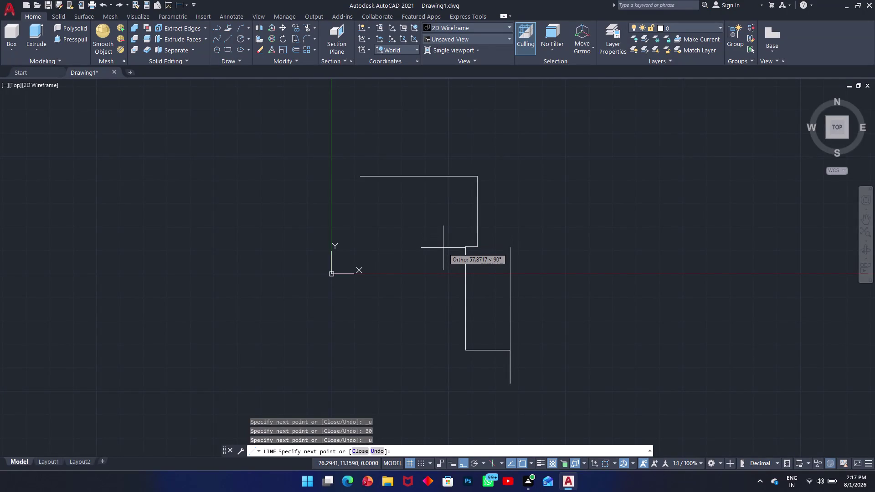
Undo the extra final line segment beyond the bottom flange edge of the stepped outer profile.
key(ctrl+y)
key(ctrl+y)
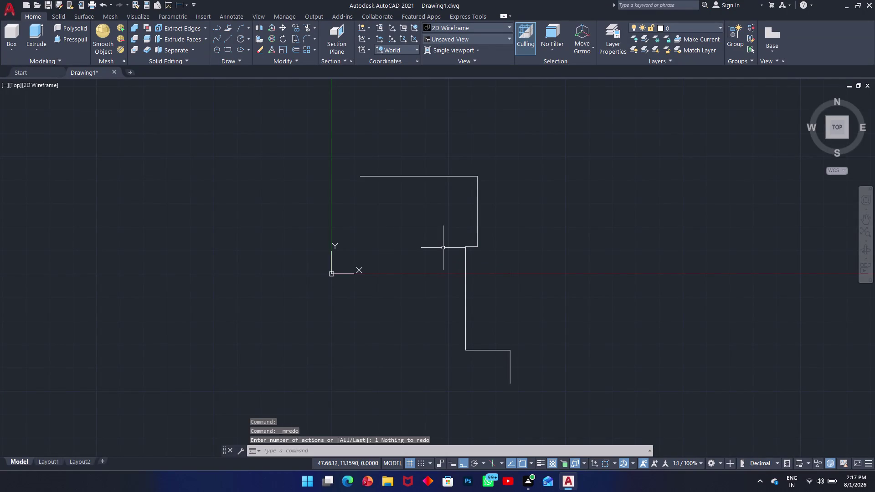
key(ctrl+y)
key(ctrl+y)
key(ctrl+y)
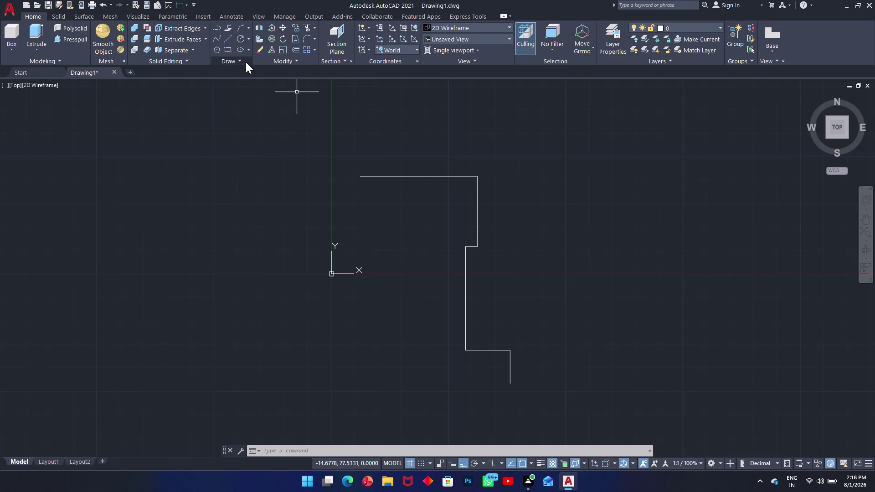
Draw the inner wall from the top edge with segments 6, 24 and 5, then down and across to the outer corner.
click(230, 42)
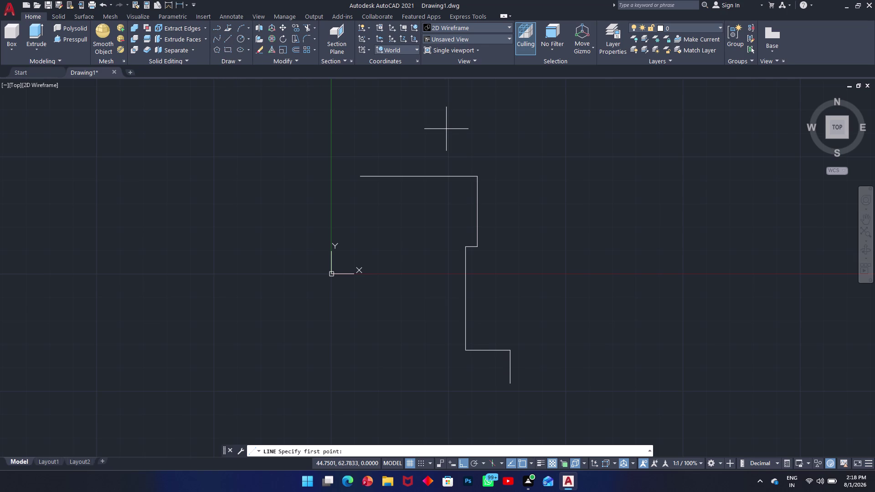
click(477, 175)
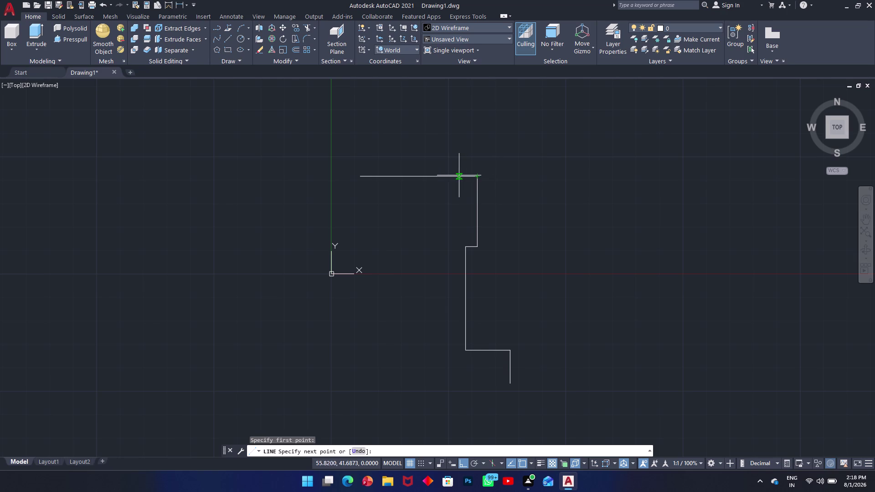
key(6)
key(Return)
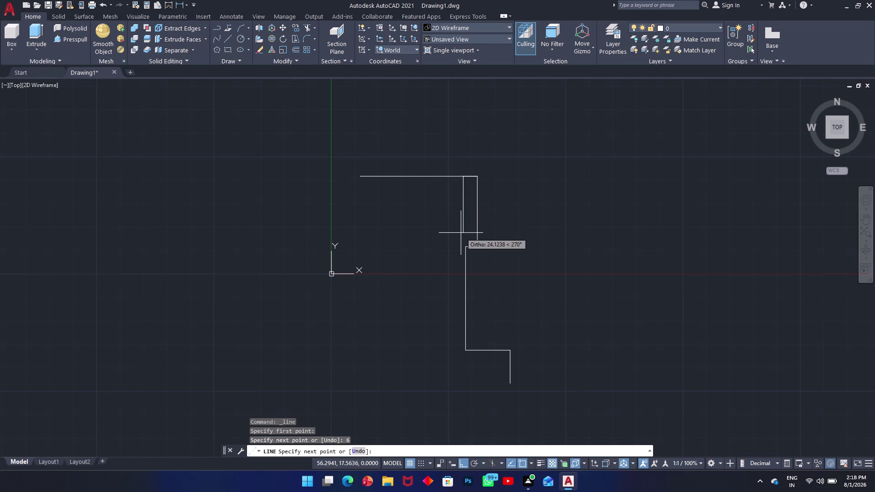
text(24)
key(Return)
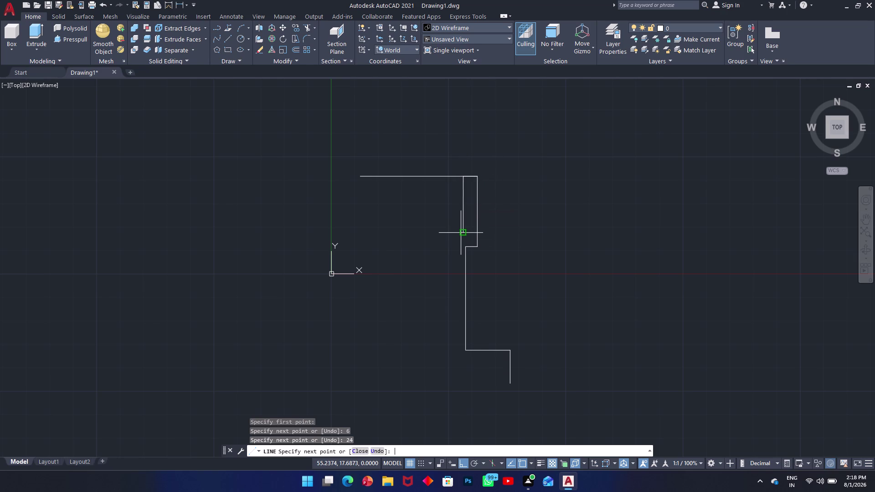
key(5)
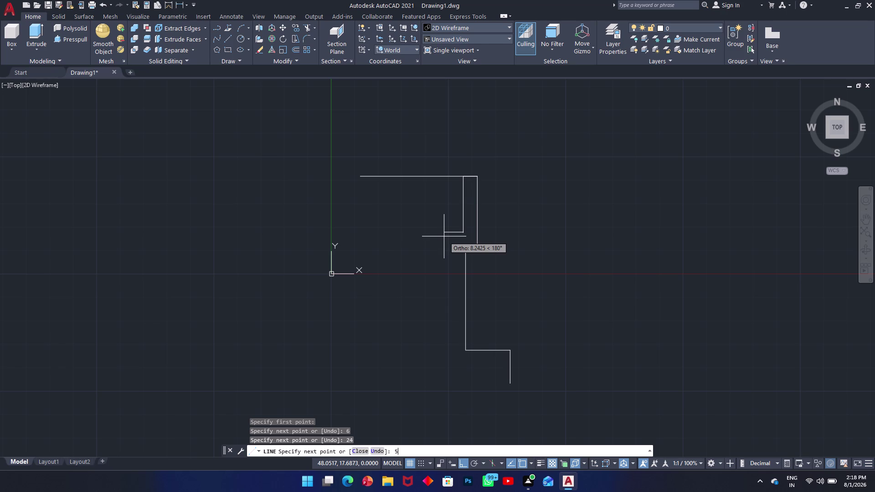
key(Return)
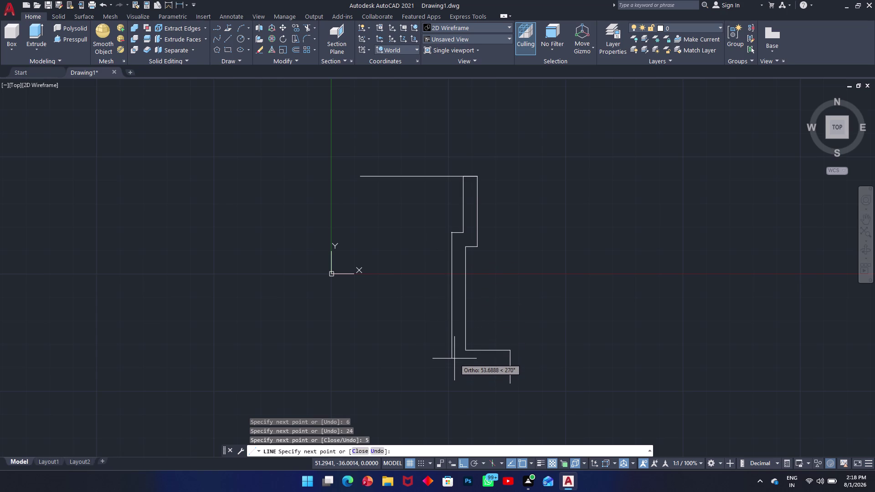
click(452, 384)
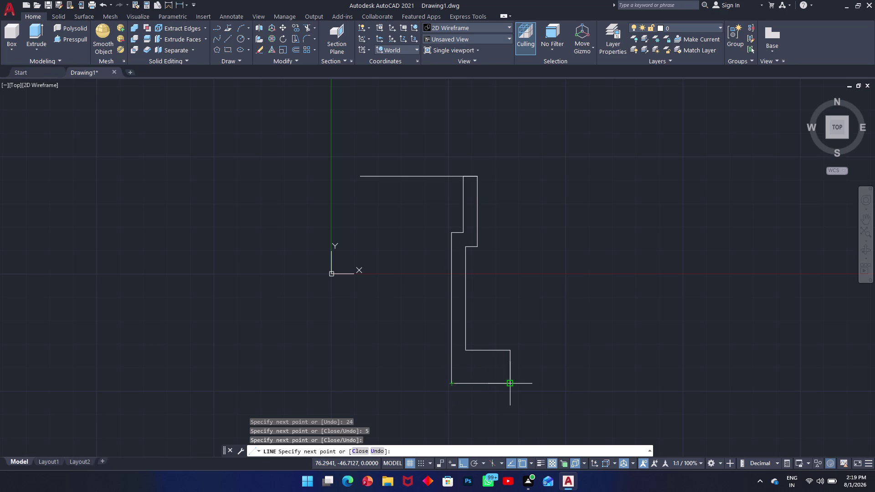
click(511, 383)
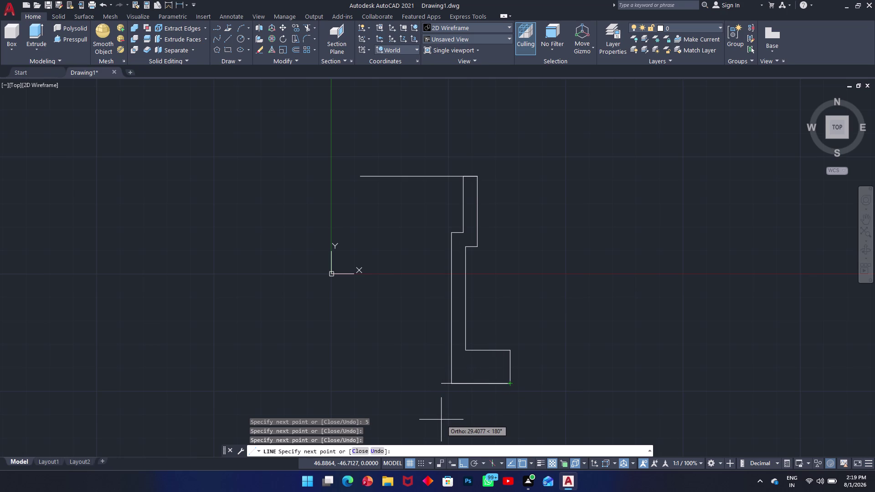
key(Escape)
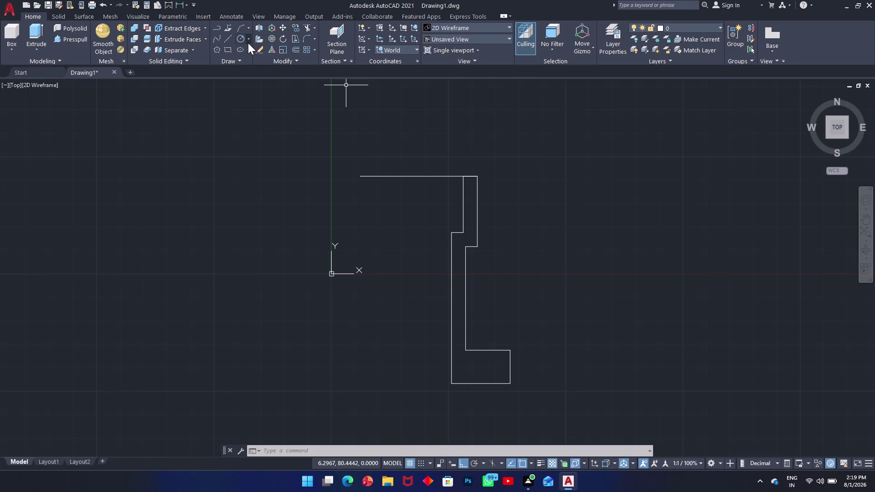
Cancel and close the accidentally opened Properties palette.
text(ch)
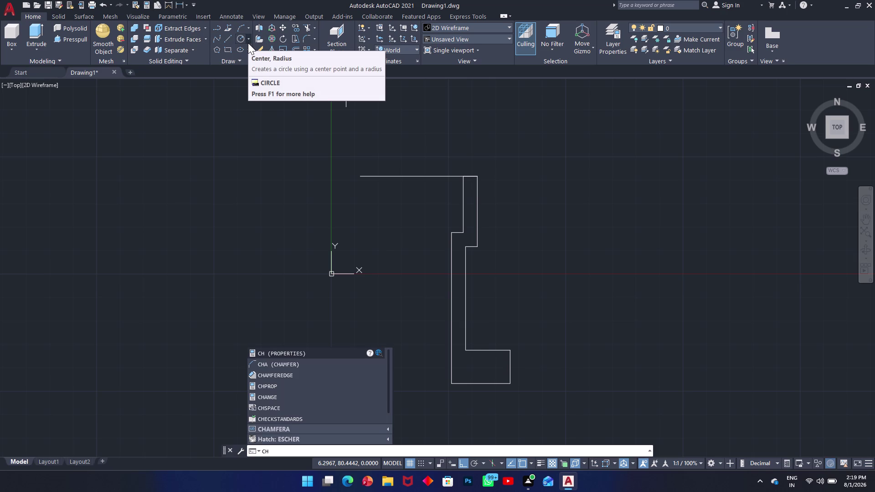
key(space)
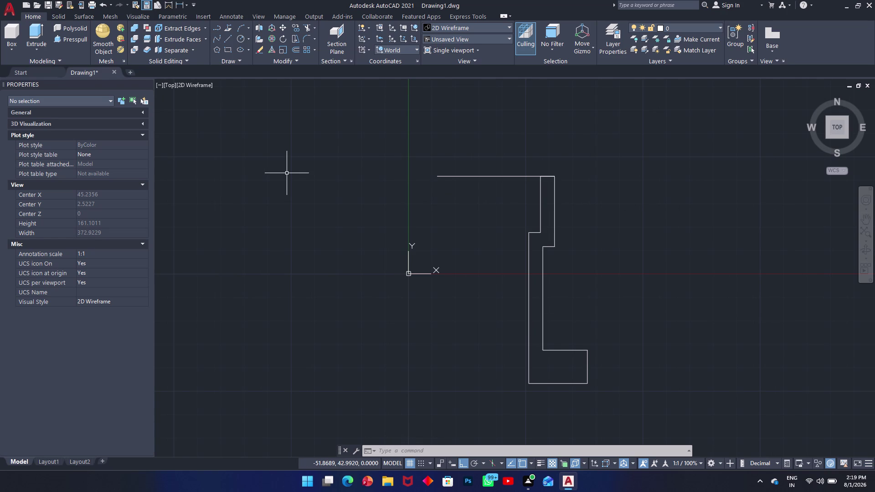
key(Escape)
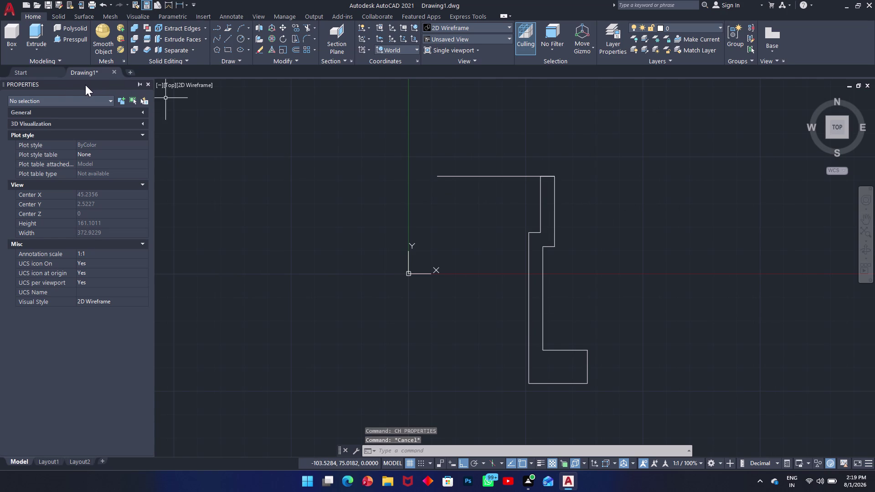
click(150, 84)
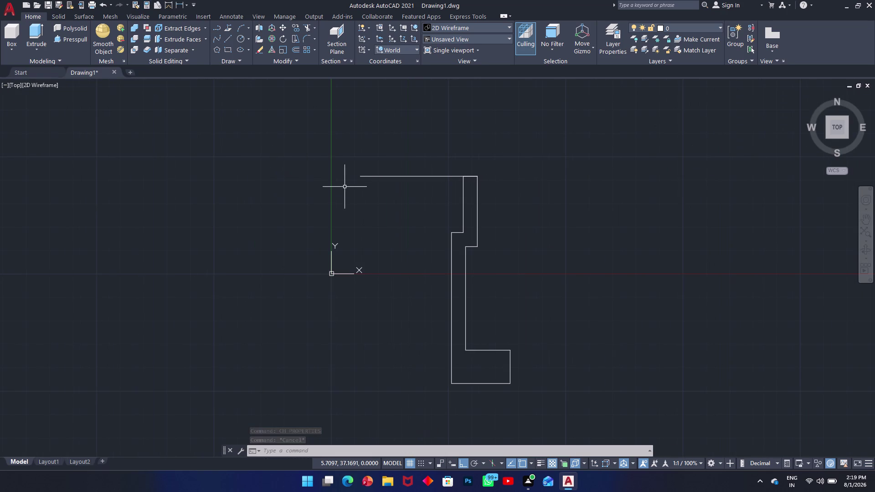
Attempt a chamfer at the bottom-left corner, cancelling after the edge picks fail.
text(cha)
key(space)
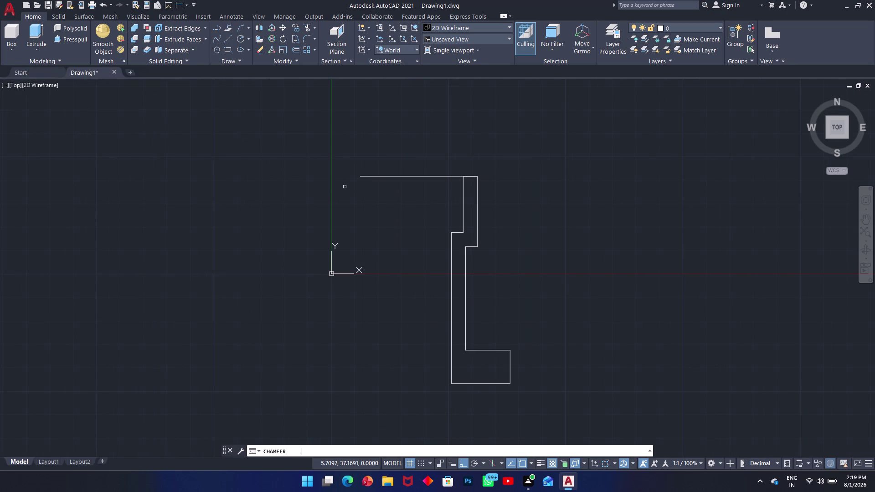
click(451, 369)
click(459, 384)
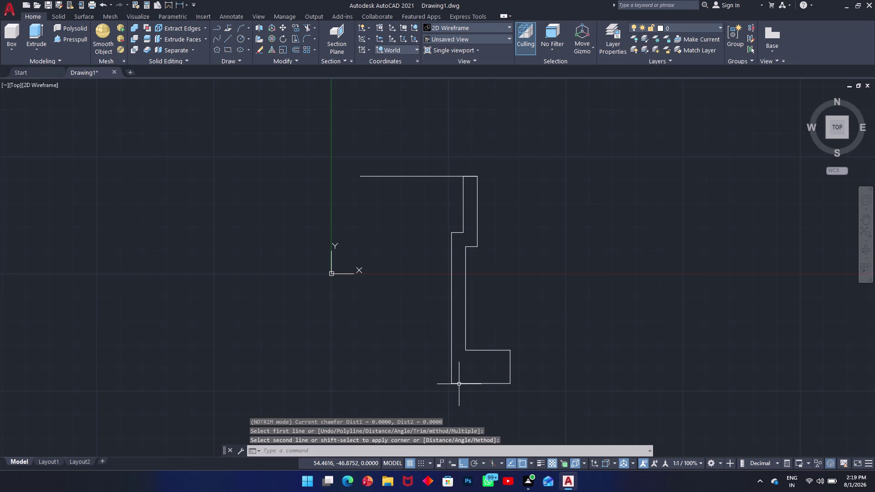
key(space)
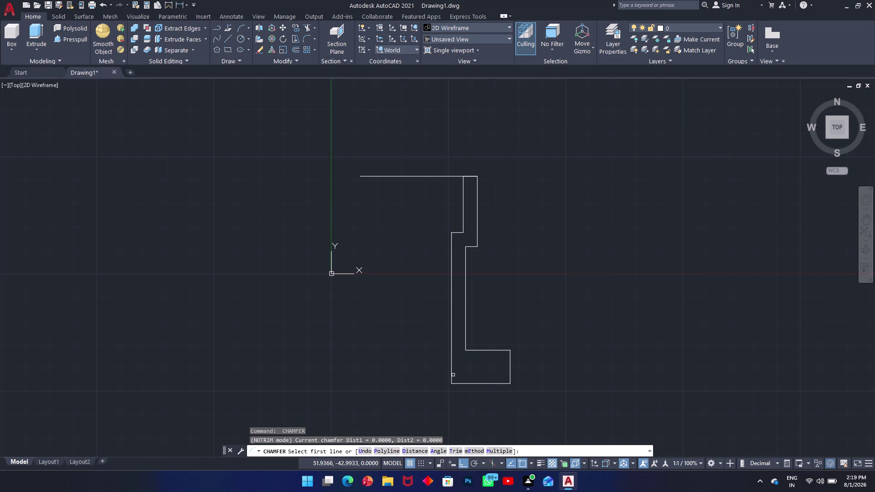
click(453, 375)
click(450, 373)
click(450, 373)
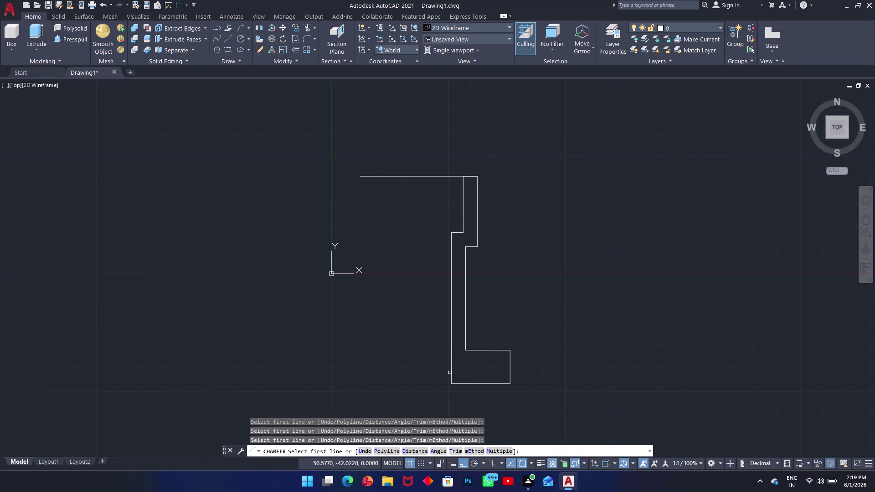
key(Escape)
Chamfer the bottom-left corner with both chamfer distances set to 3.
text(c)
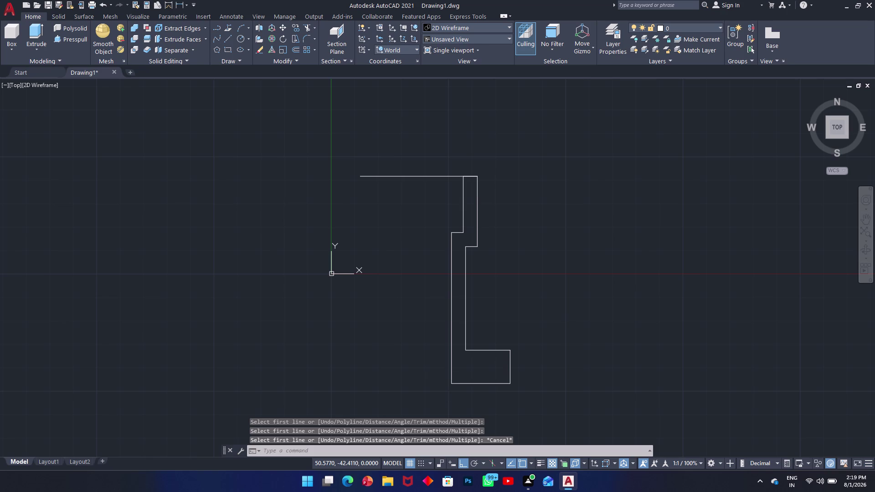
text(ha)
key(space)
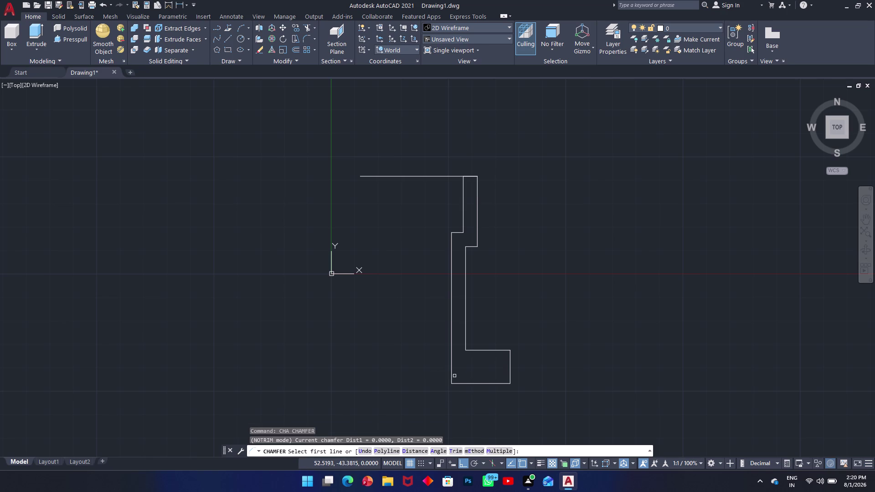
click(451, 375)
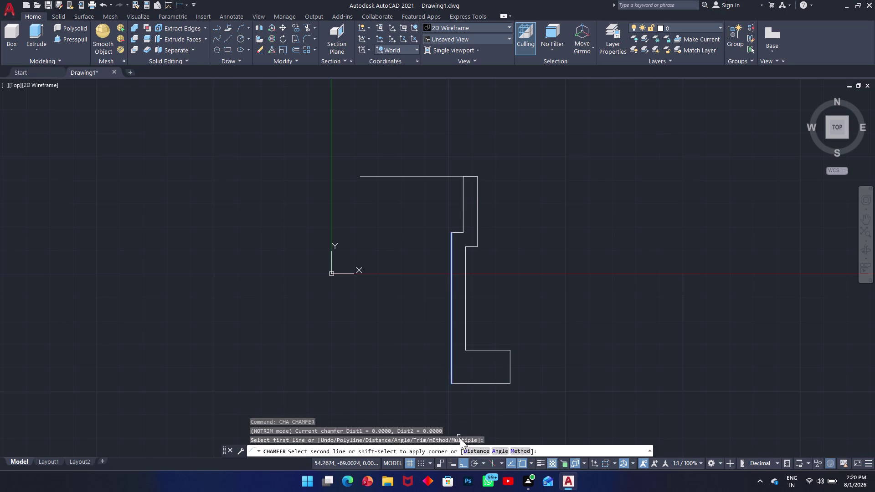
click(470, 450)
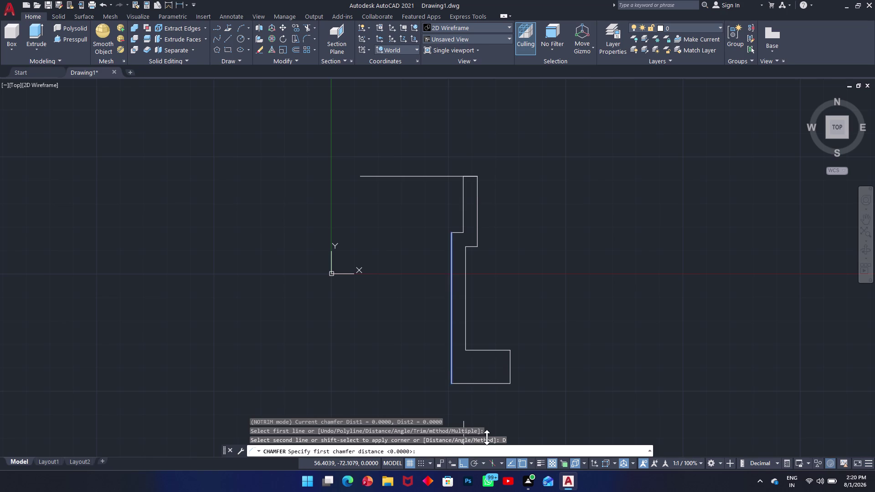
key(3)
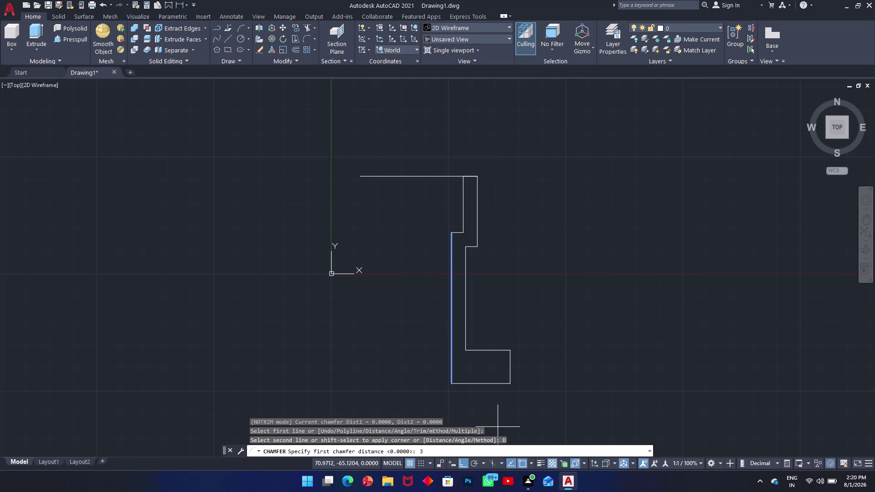
key(Return)
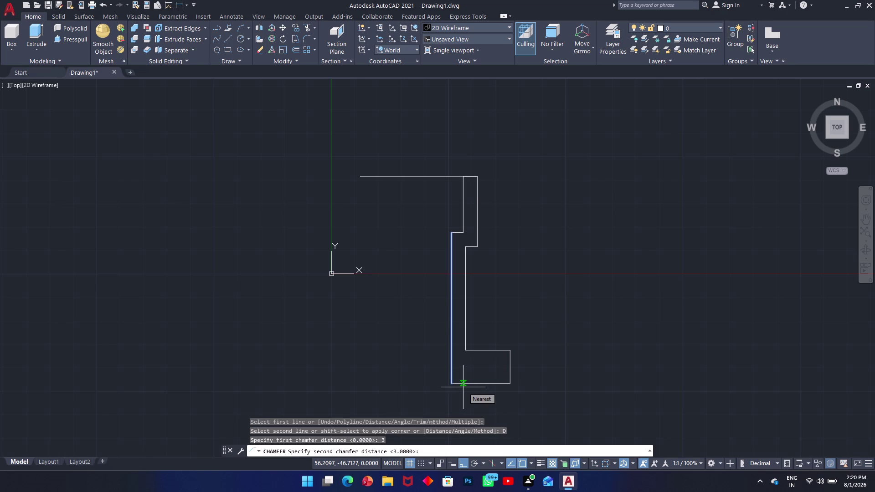
key(3)
key(Return)
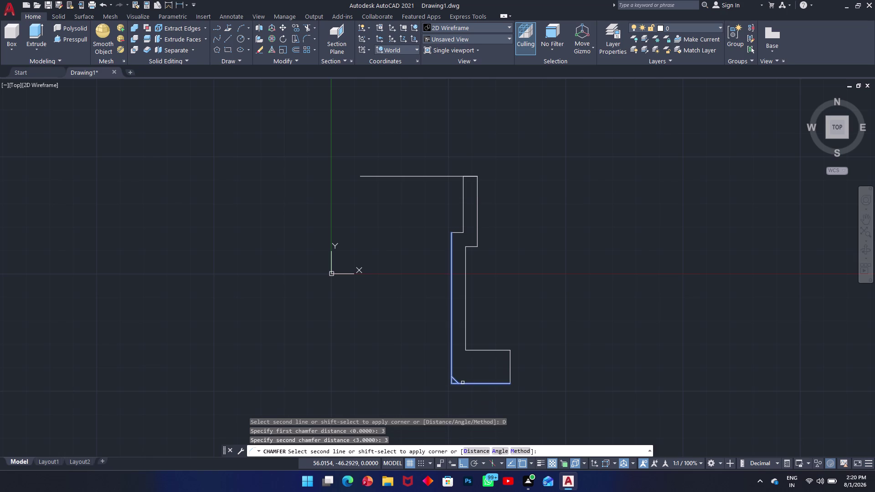
click(463, 382)
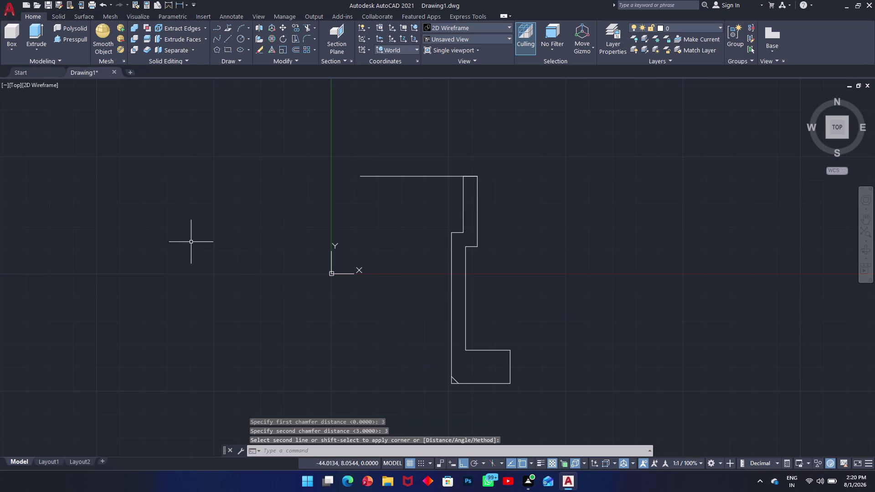
text(tr)
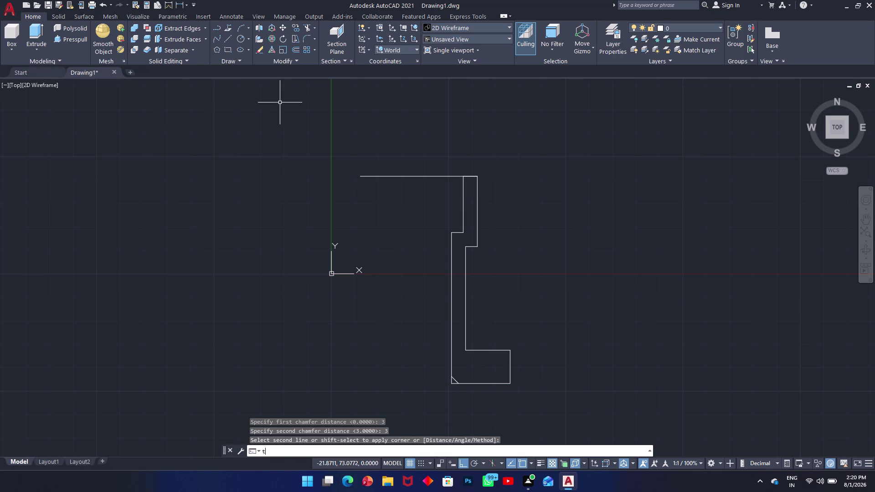
key(space)
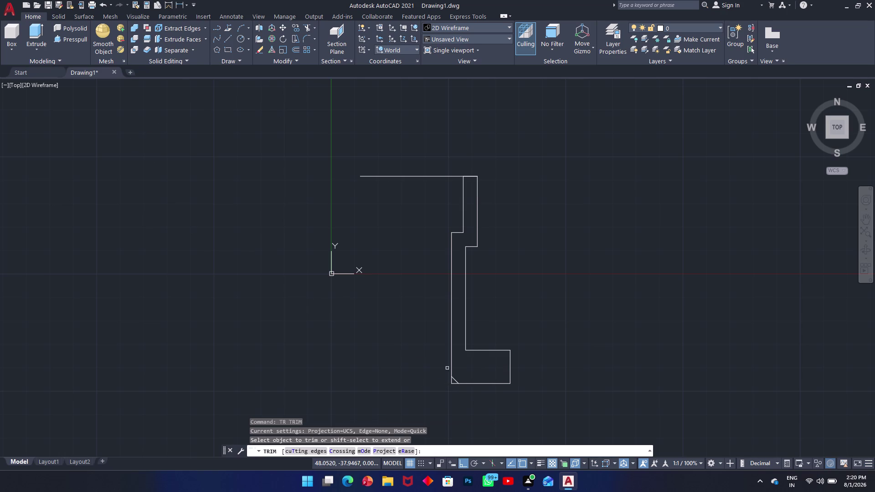
Trim the two leftover line stubs at the chamfered bottom-left corner.
click(451, 382)
click(452, 383)
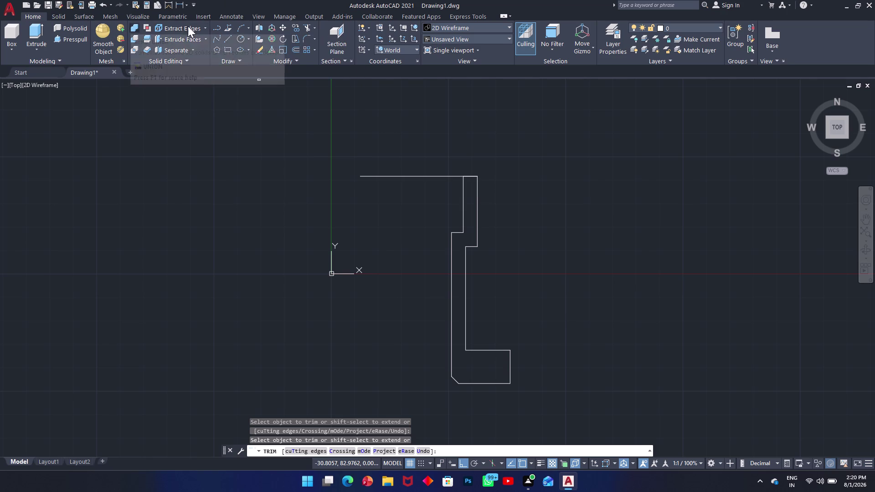
click(224, 41)
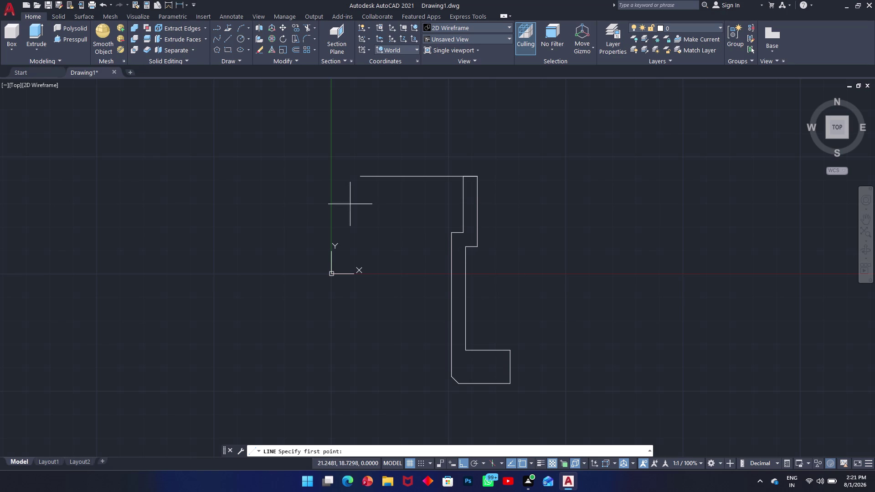
Cancel an unintended line started at the ledge's right end.
text(d)
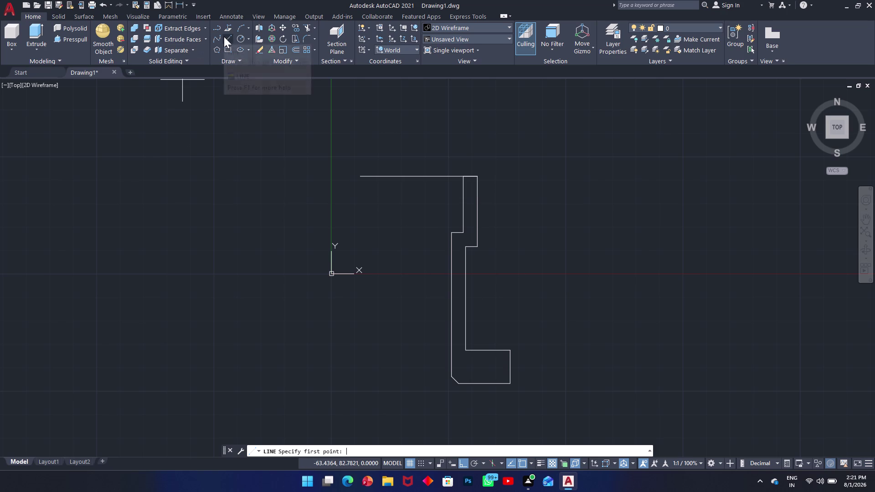
text(li)
key(space)
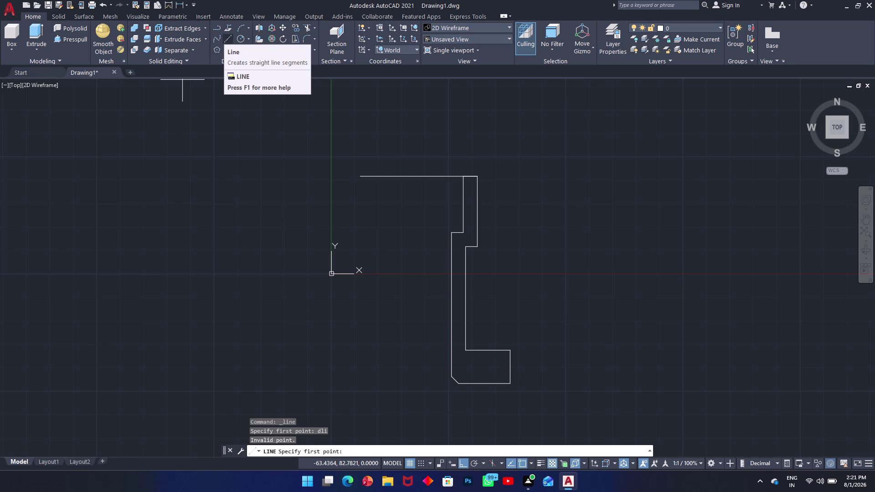
click(467, 351)
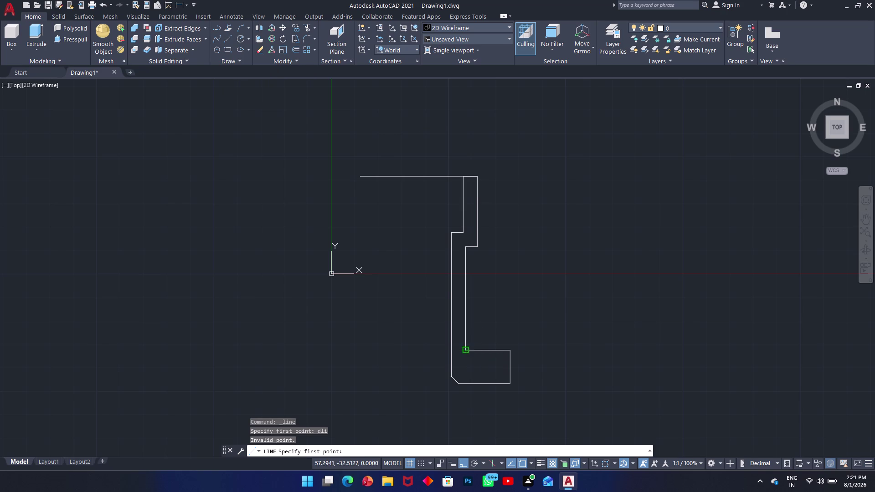
click(509, 351)
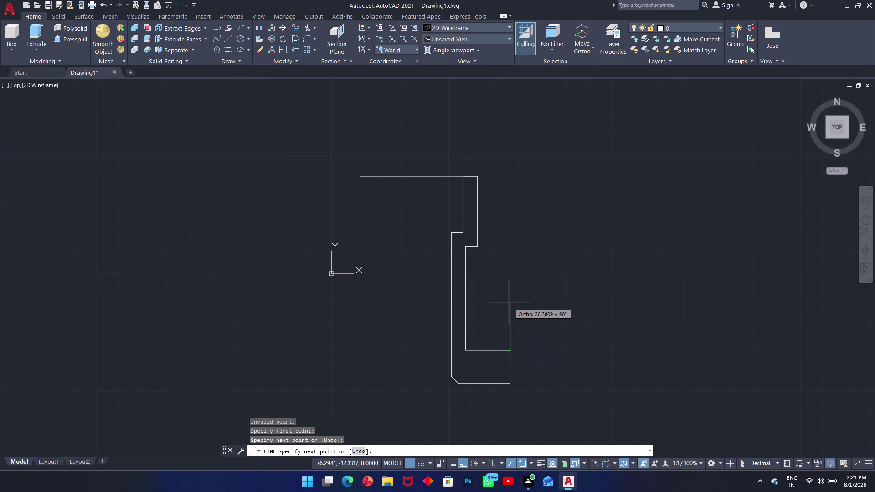
key(Escape)
Dimension the bottom flange's inner ledge as 19, placed above the ledge.
key(d)
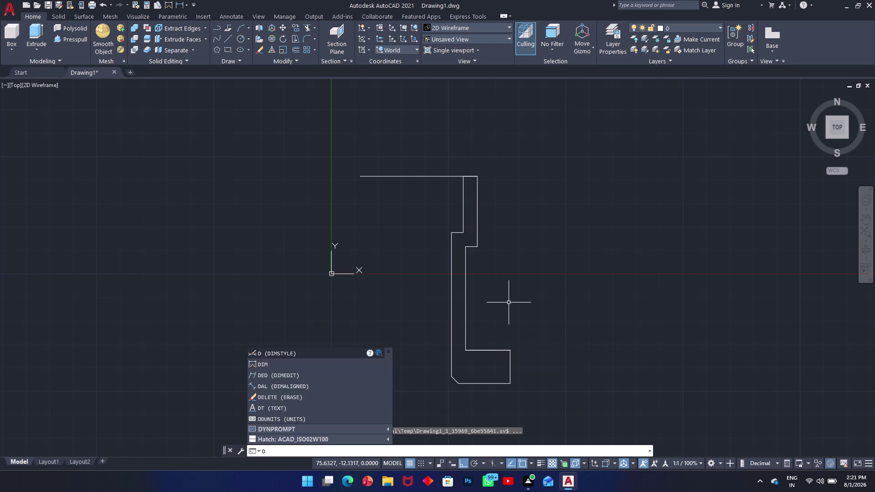
text(li)
key(space)
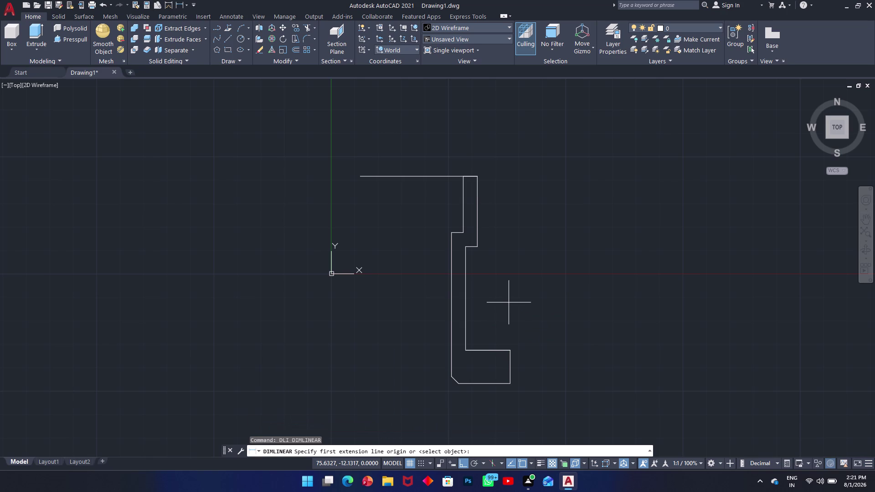
click(468, 351)
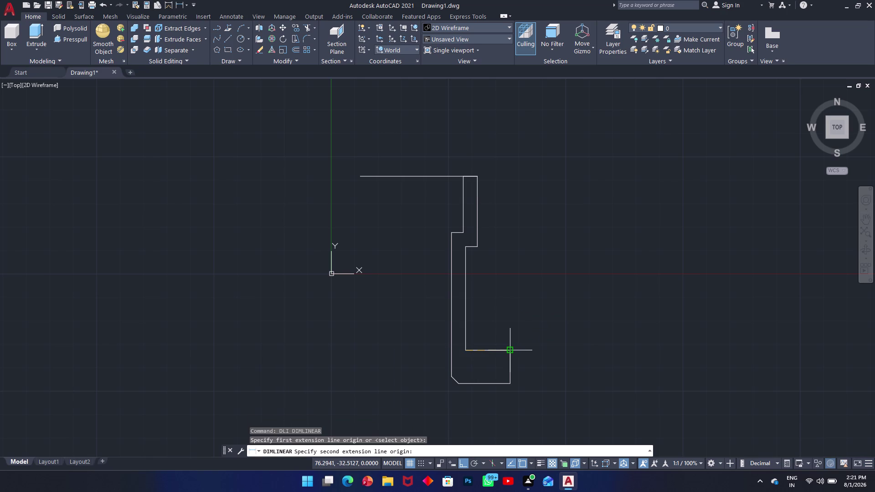
click(511, 351)
click(504, 328)
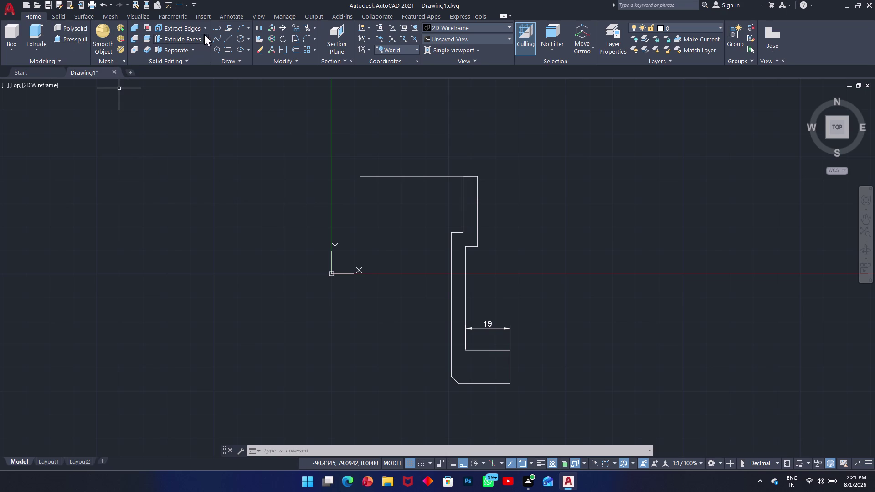
Draw lines from the inner ledge down to the flange base, using lengths 6.3 and 12.5.
click(230, 39)
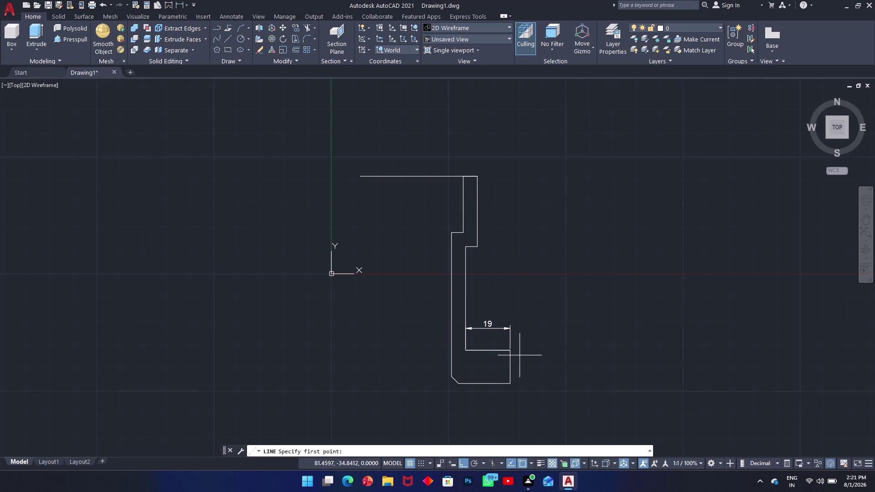
click(509, 351)
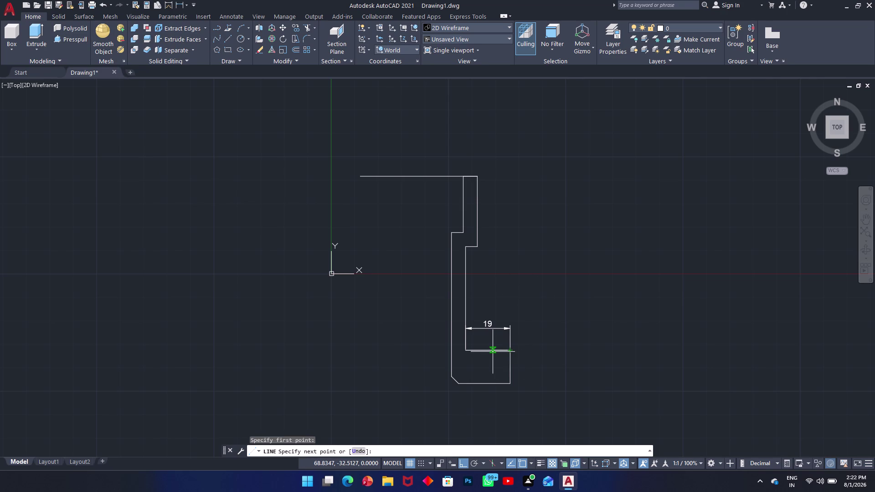
text(6)
text(.5)
key(BackSpace)
key(3)
key(Return)
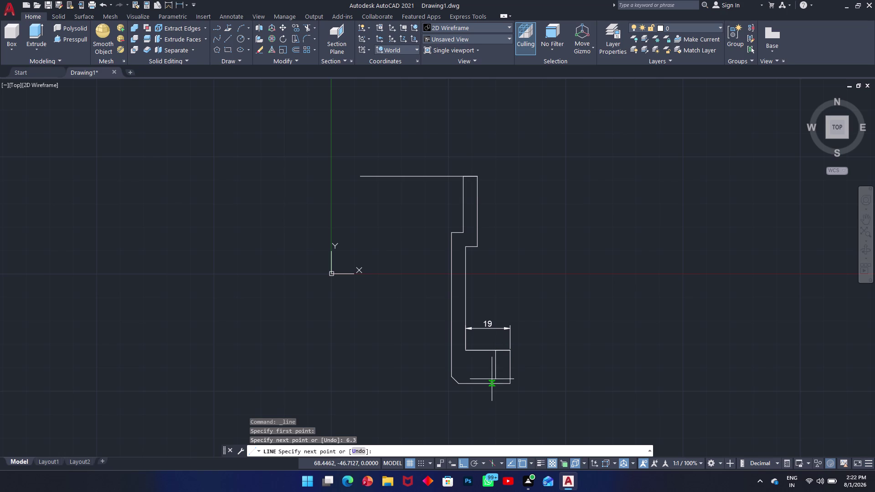
click(495, 383)
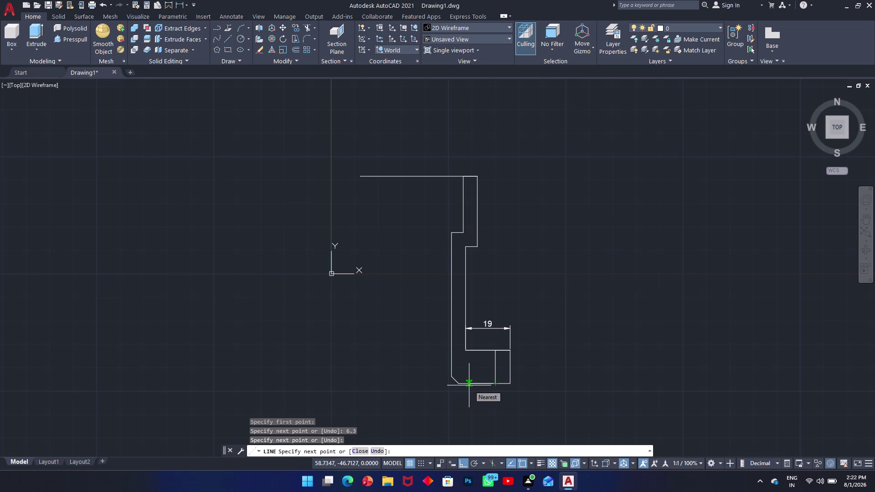
text(12.5)
key(Return)
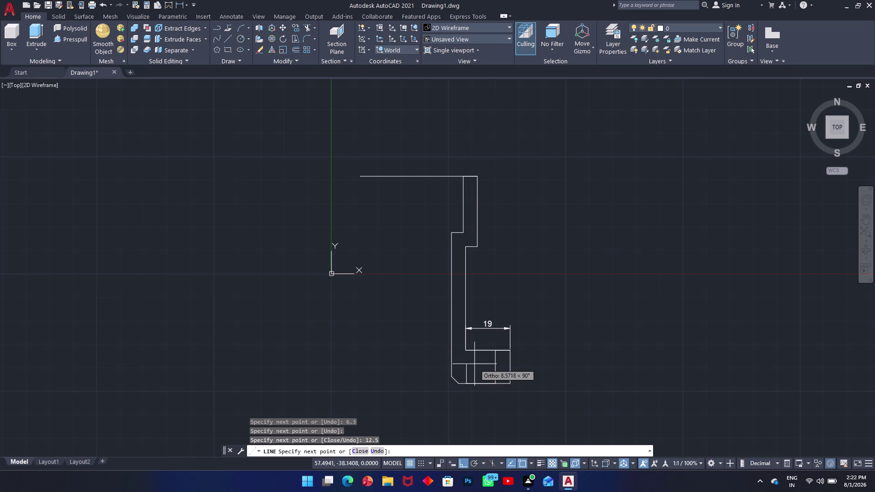
key(Escape)
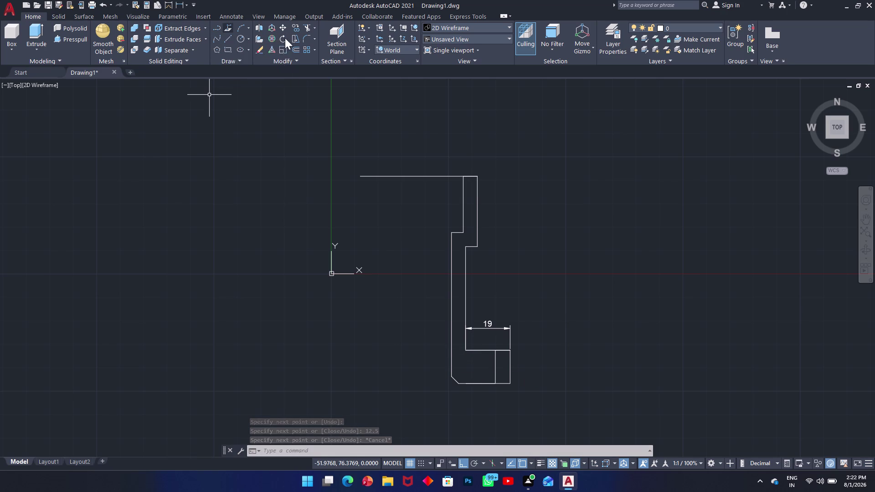
text(dli)
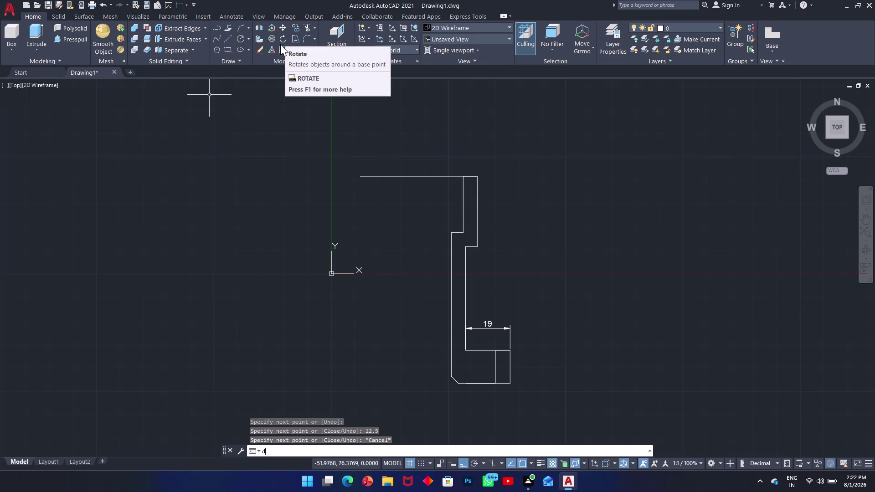
key(space)
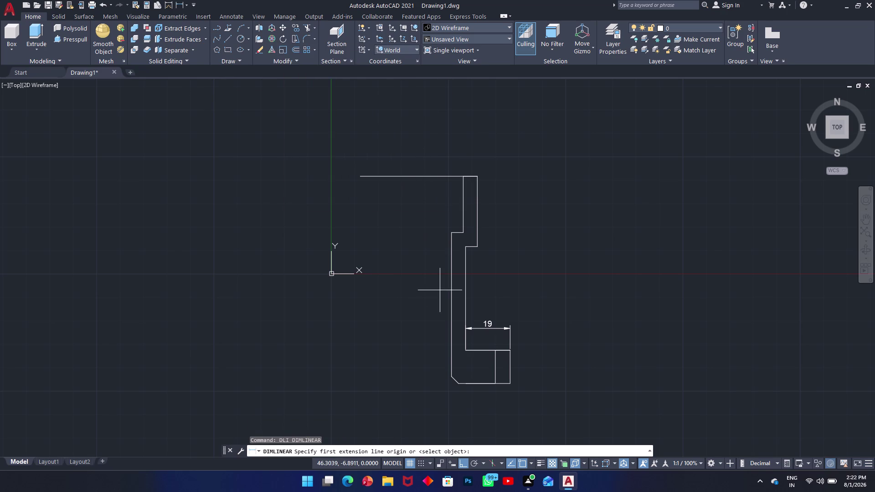
click(451, 378)
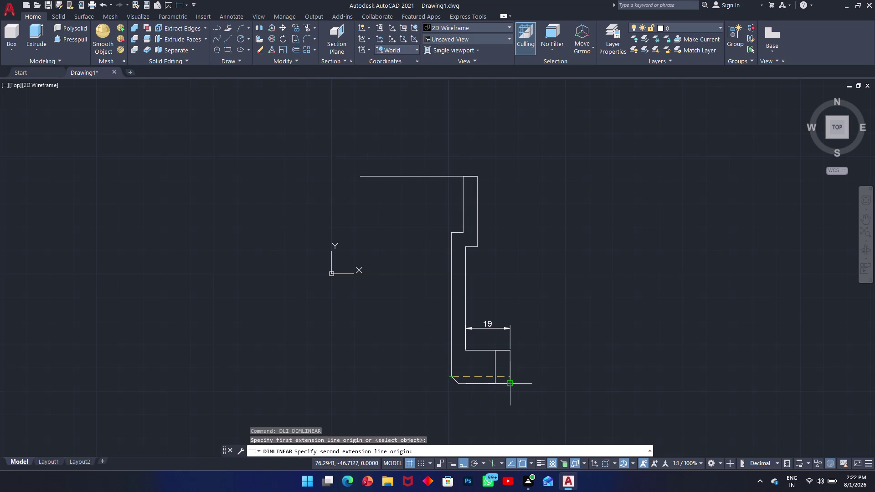
click(510, 385)
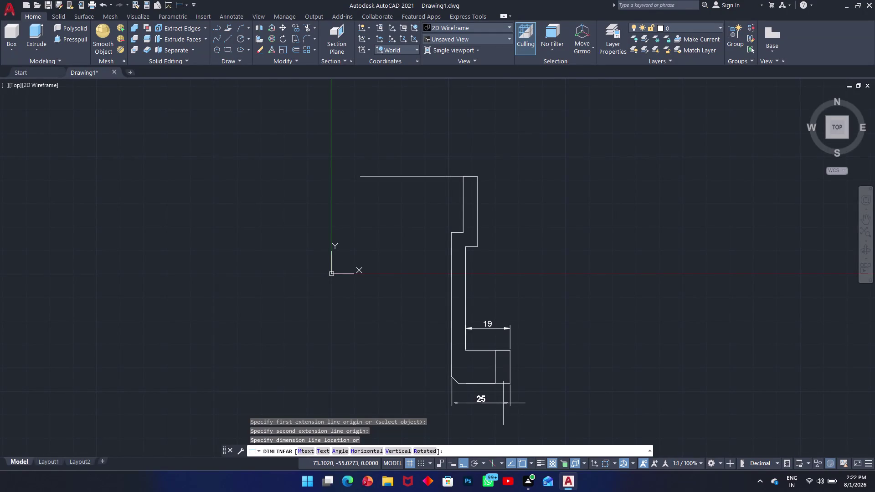
key(Escape)
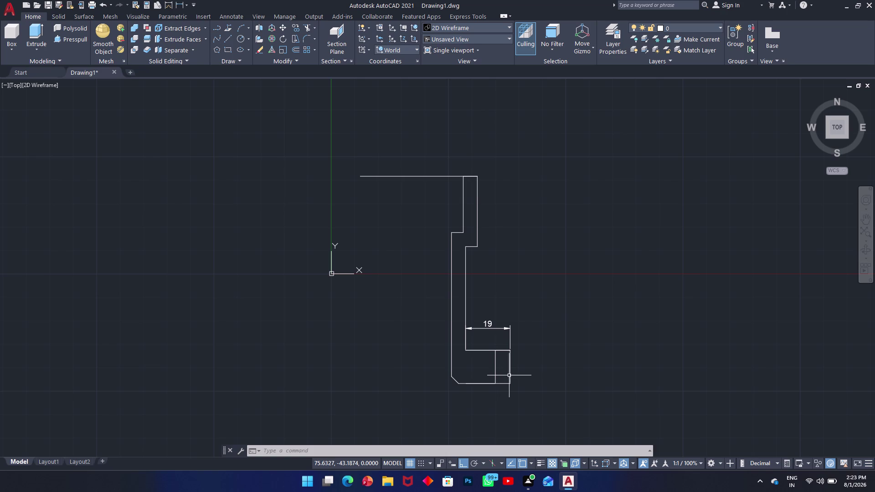
Erase three of the flange's edge lines, including its lower right and bottom edges.
click(510, 376)
key(Delete)
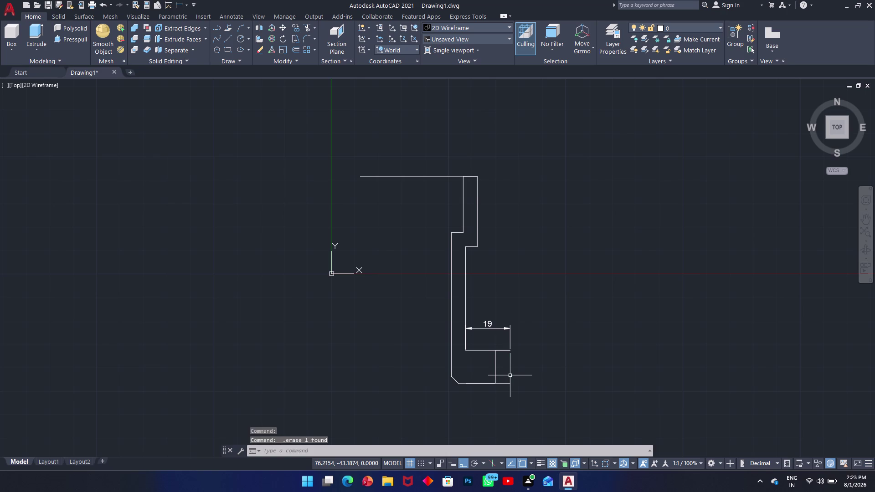
click(484, 384)
key(Delete)
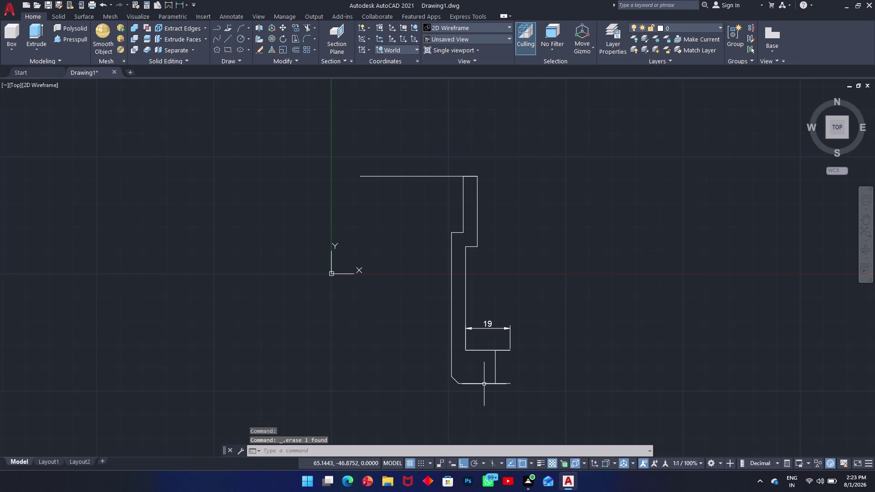
click(484, 384)
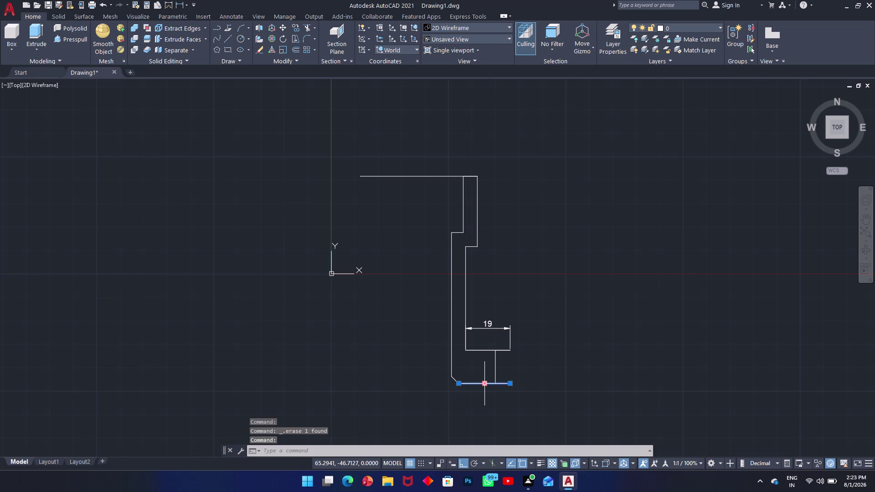
key(Delete)
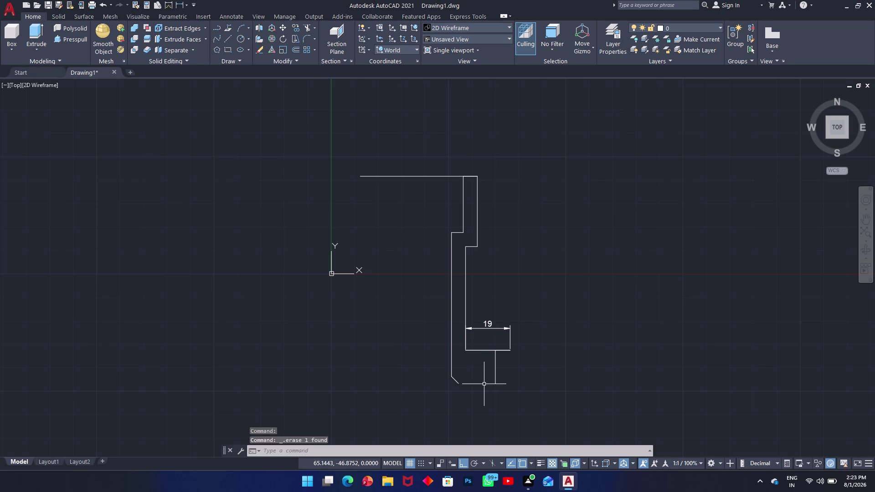
Draw a 27-unit line from near the chamfer, closing the foot with a right edge.
key(l)
key(Return)
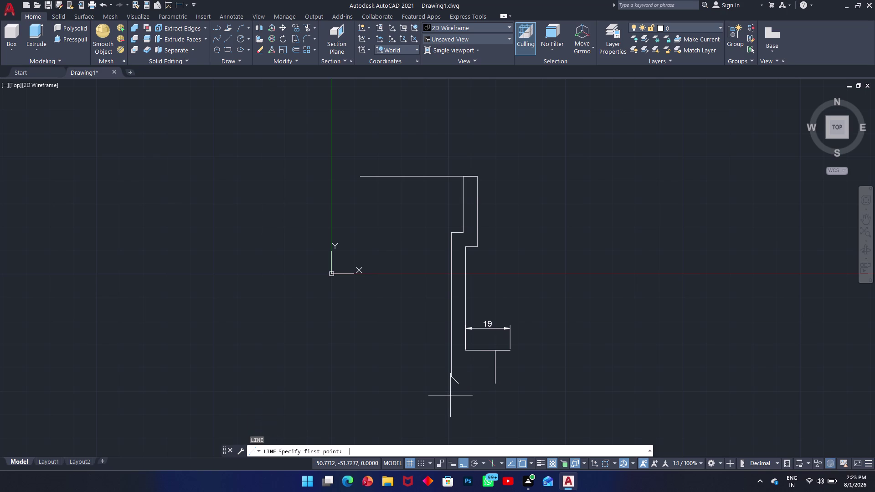
click(456, 384)
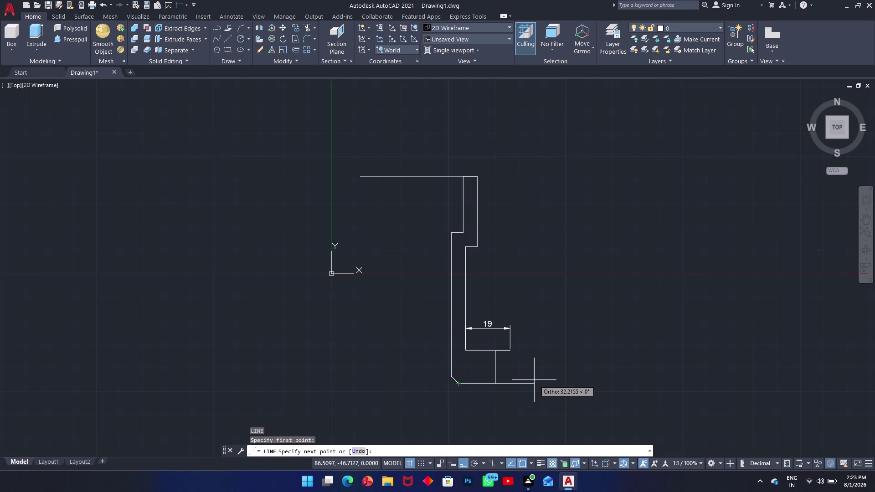
text(2)
text(7)
key(Return)
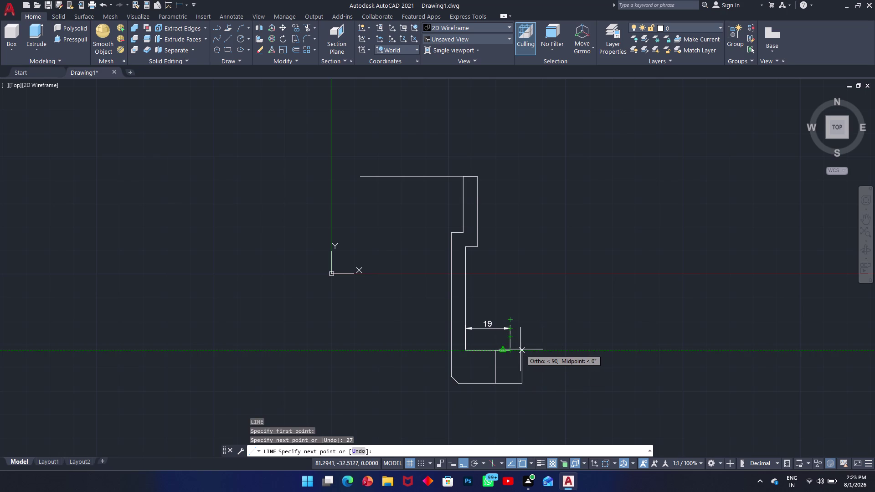
click(521, 350)
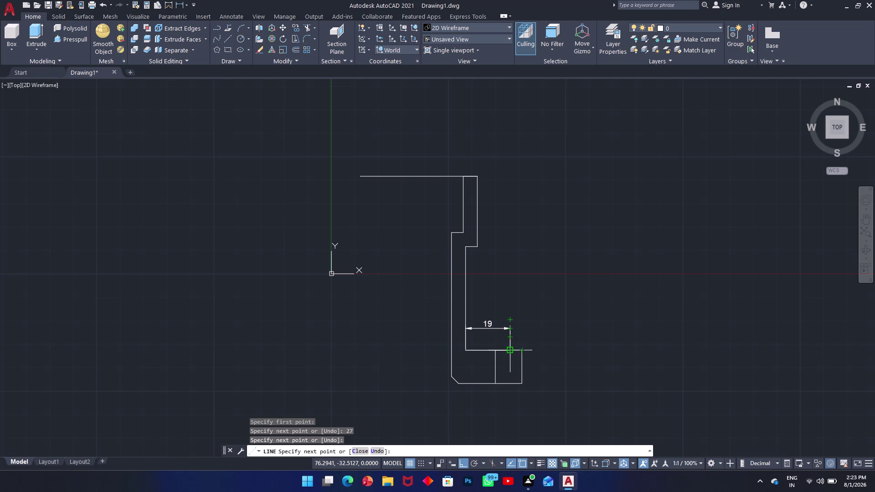
click(511, 350)
key(Escape)
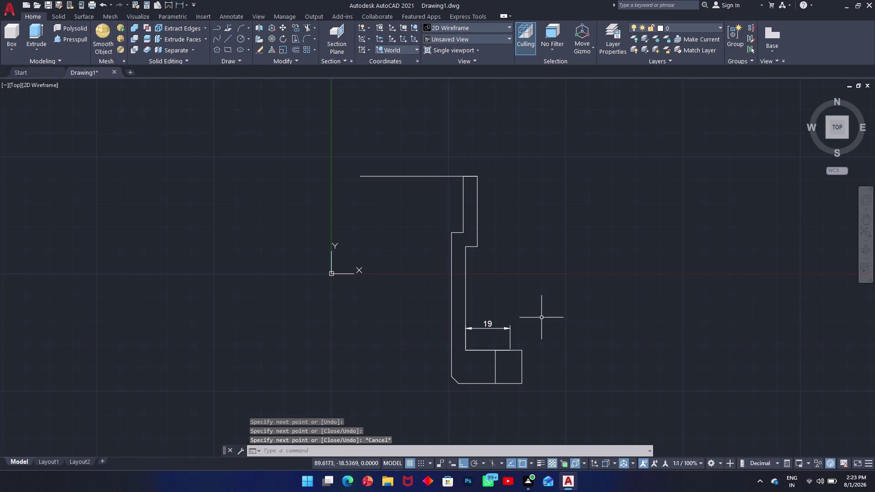
Delete the 19 dimension and the inner vertical line in the foot.
click(506, 328)
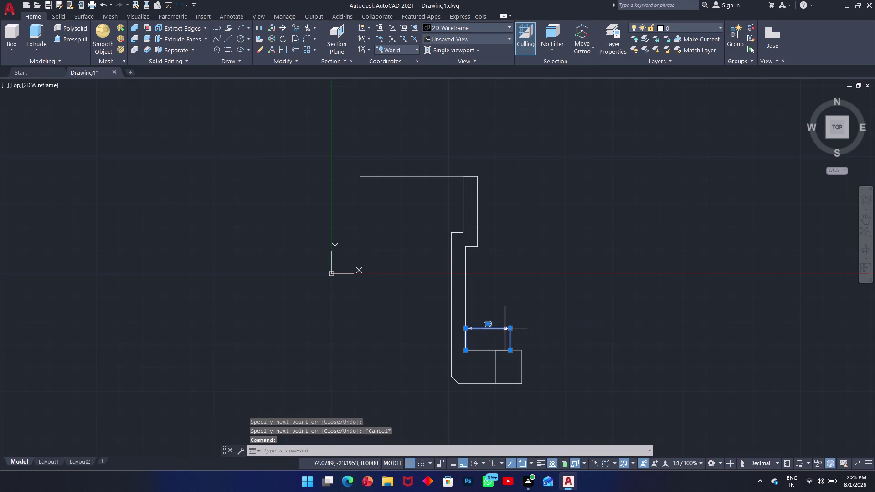
key(Delete)
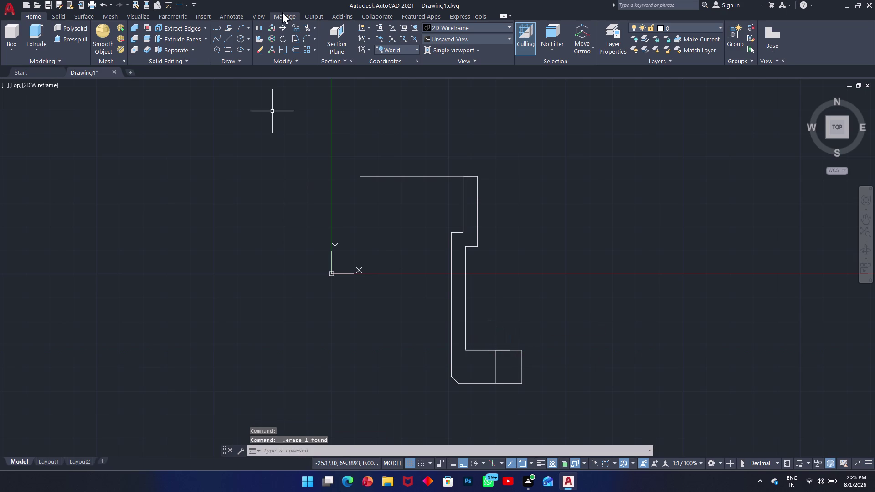
click(495, 365)
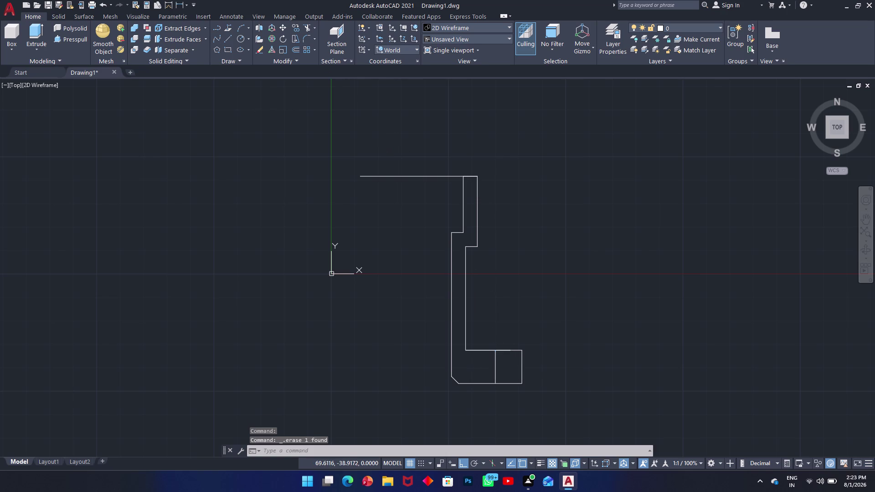
key(Delete)
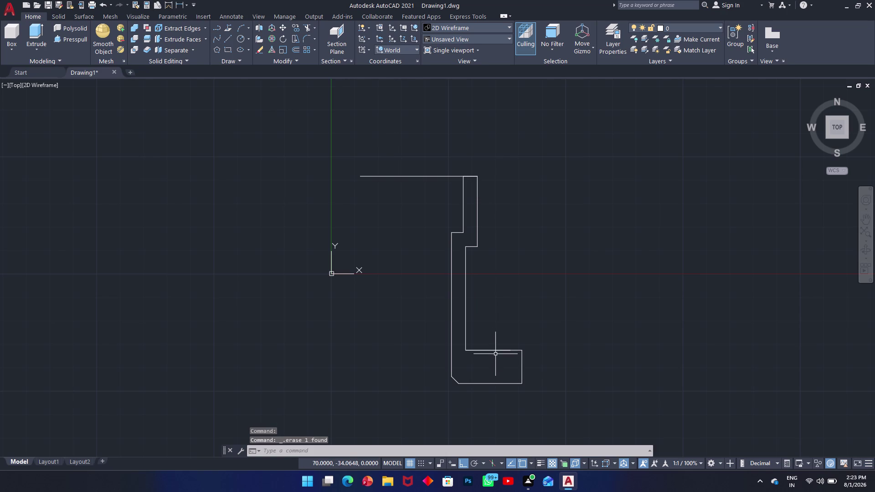
click(497, 351)
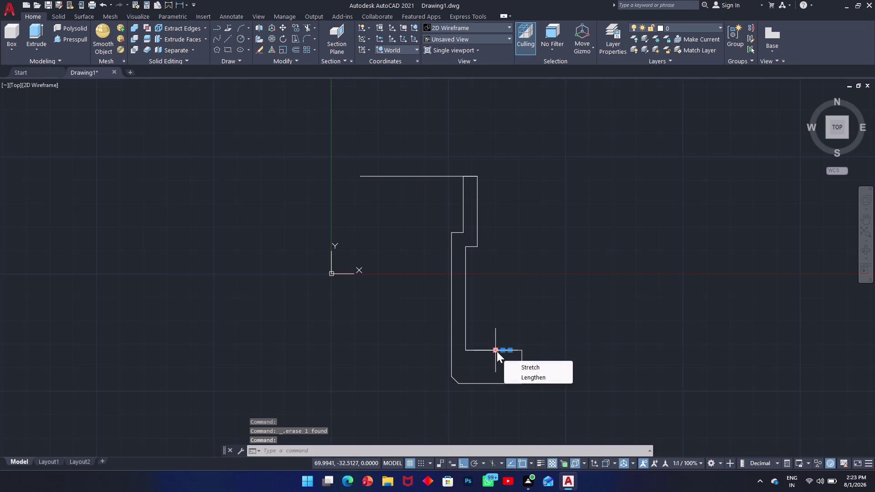
key(Delete)
key(Delete)
click(533, 316)
double_click(527, 331)
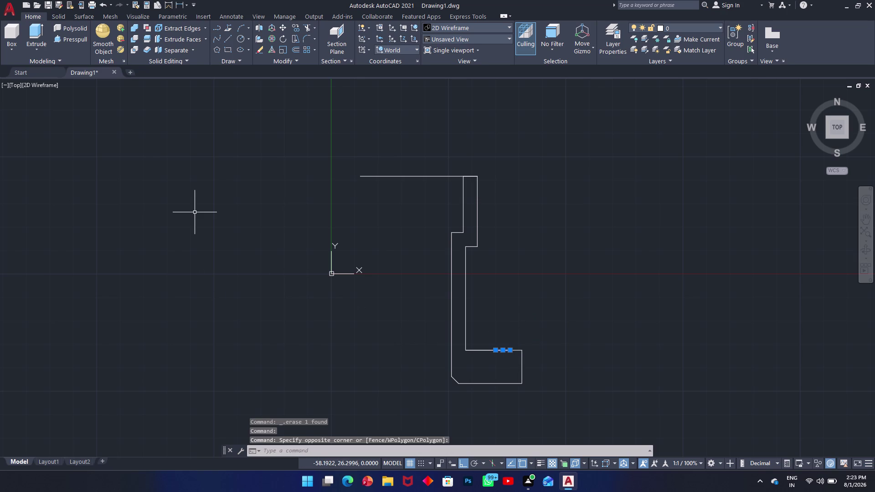
Draw the foot's vertical divider lines from its upper corner, using lengths 6.3 and 12.5.
key(l)
key(Return)
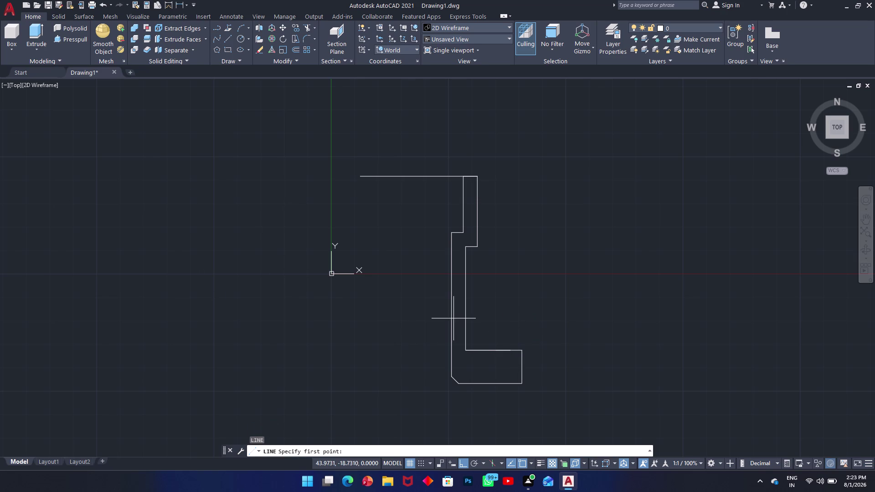
click(521, 351)
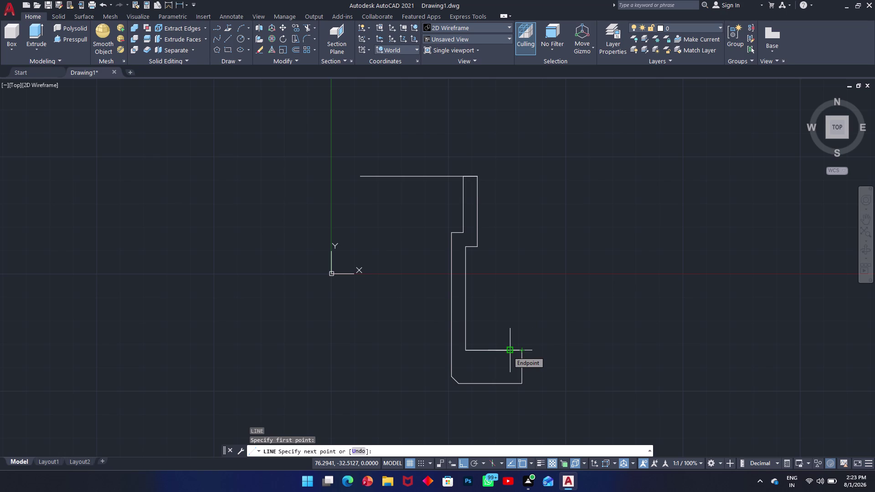
text(6.)
text(3)
key(Return)
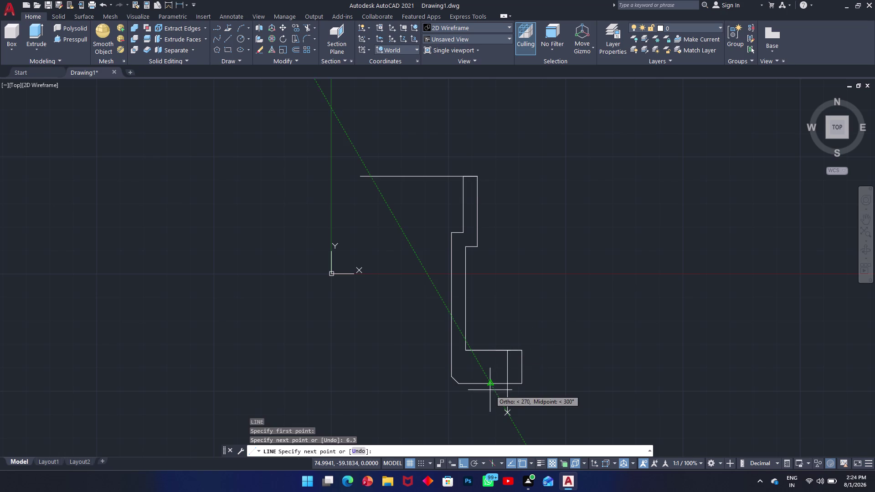
click(506, 383)
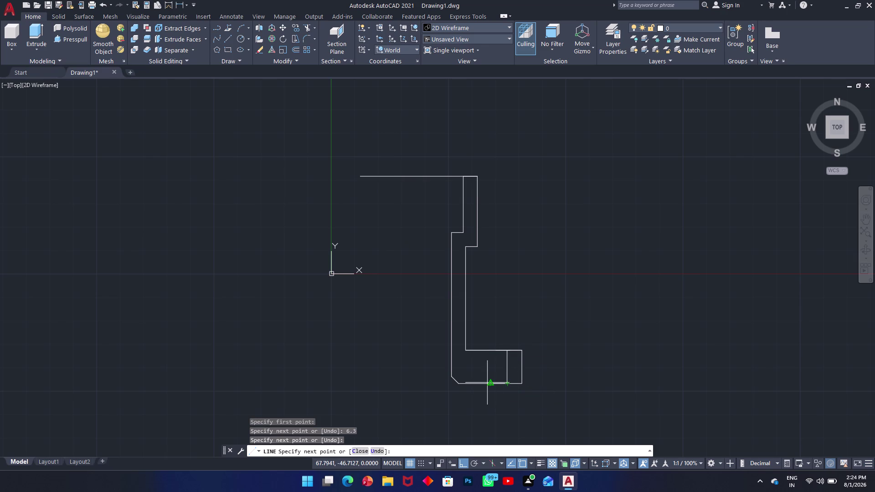
text(12.5)
key(Return)
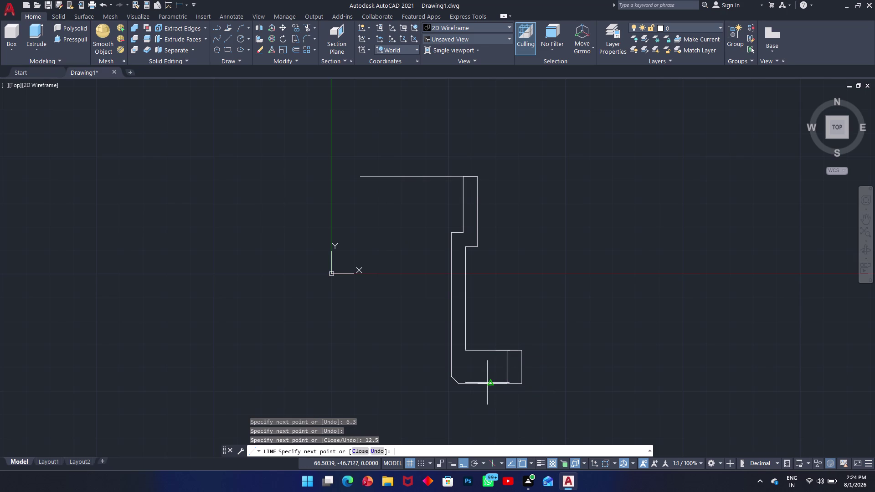
click(477, 352)
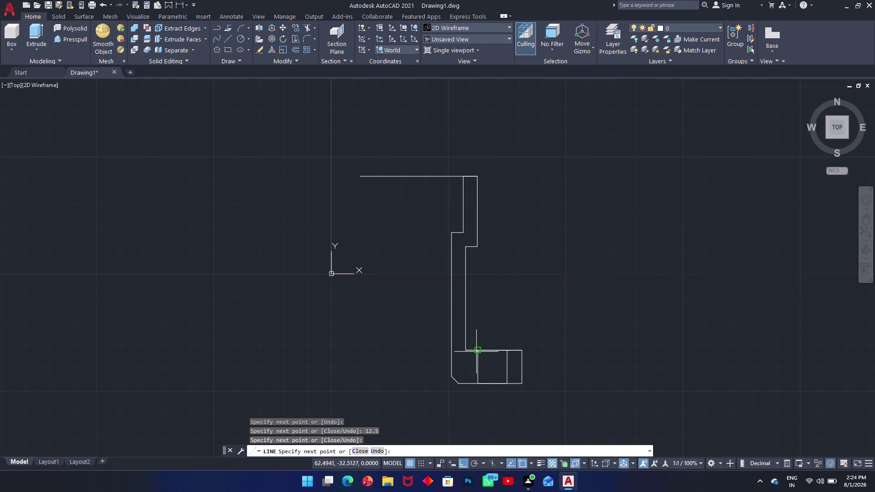
key(Escape)
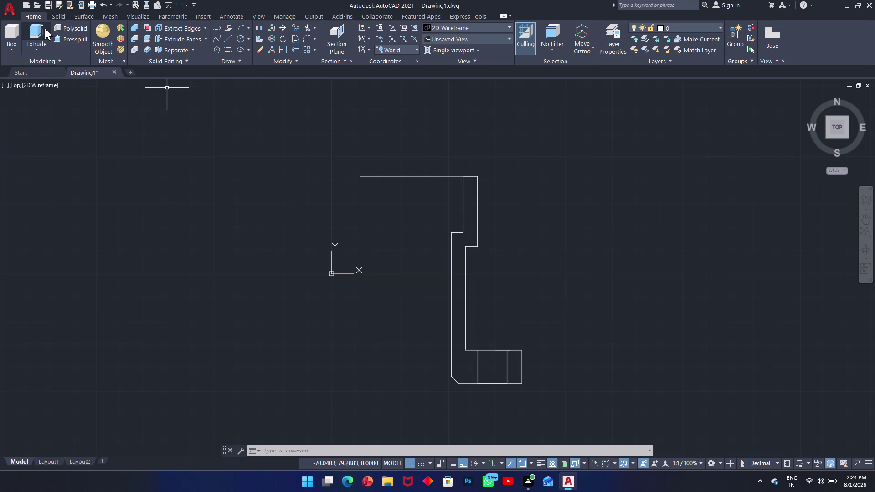
Draw a 38-unit horizontal line leftward from the profile's inner step corner.
text(l)
key(space)
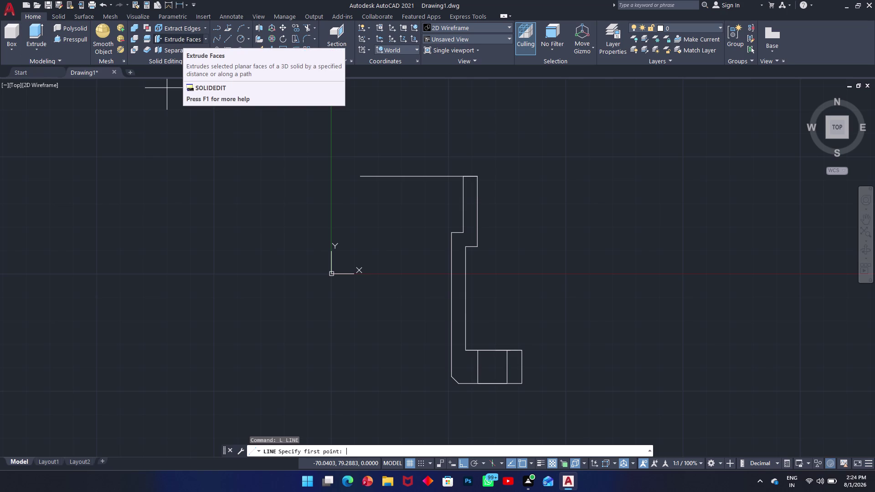
click(465, 233)
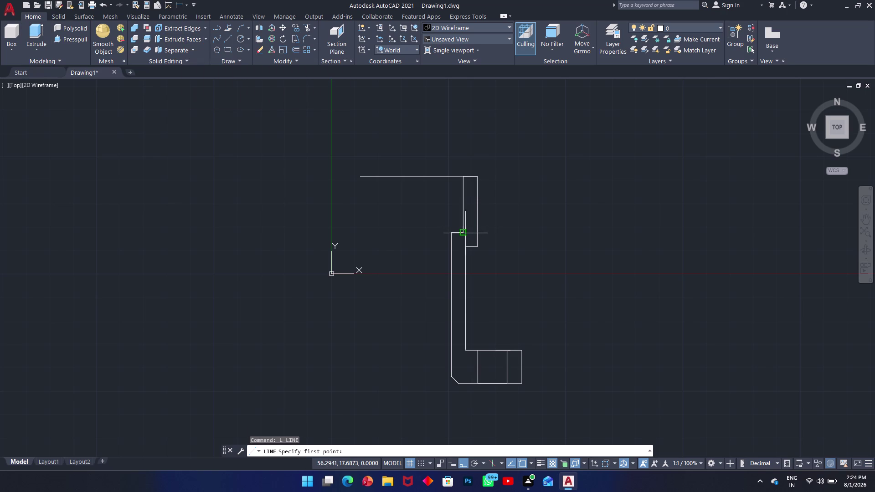
text(38)
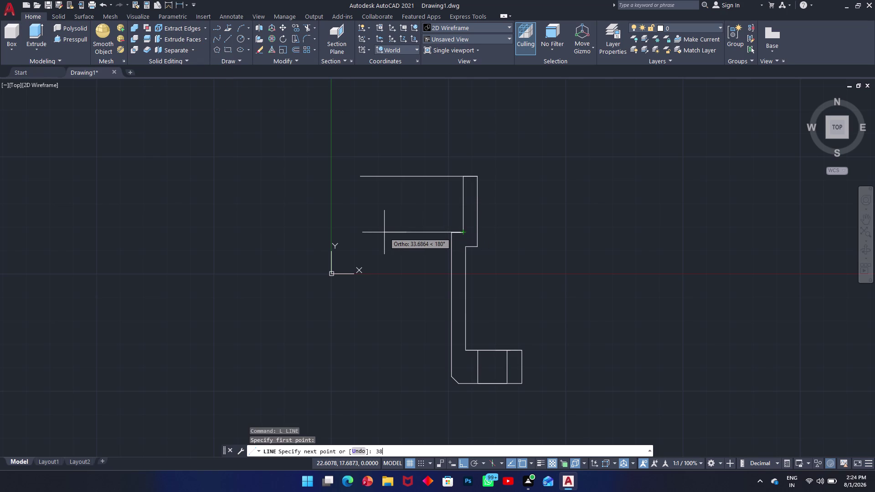
key(Return)
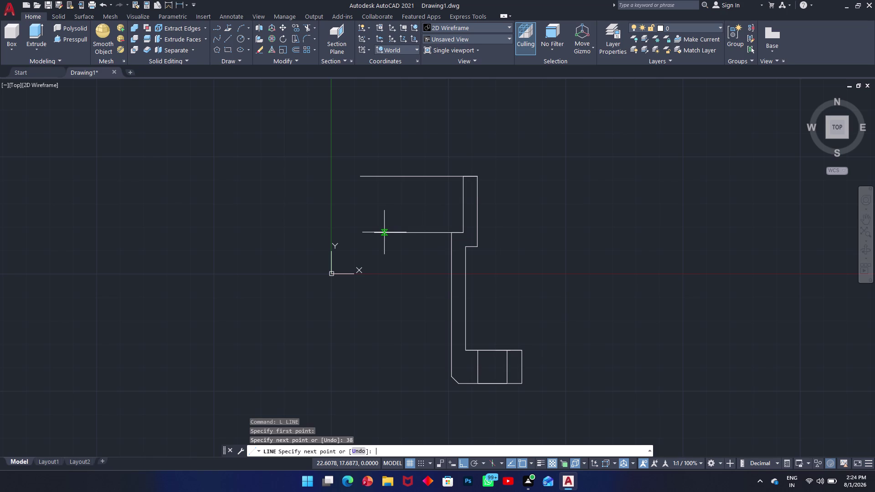
key(Escape)
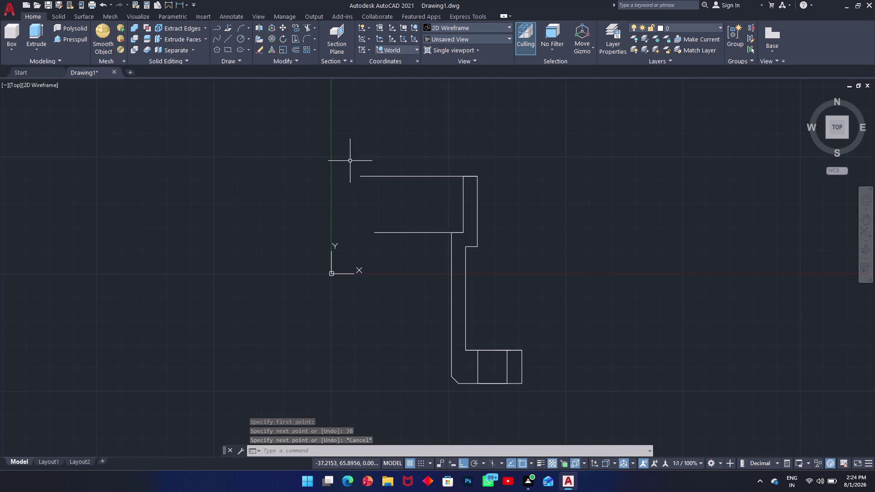
key(l)
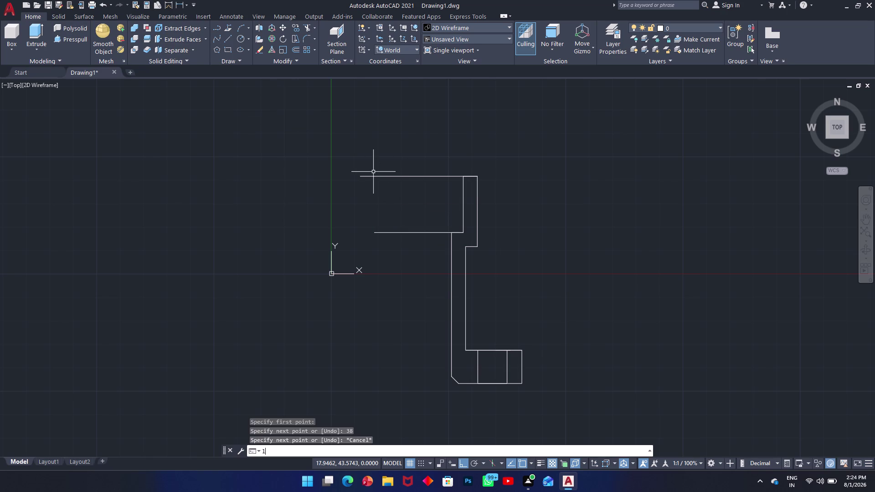
key(BackSpace)
key(x)
key(l)
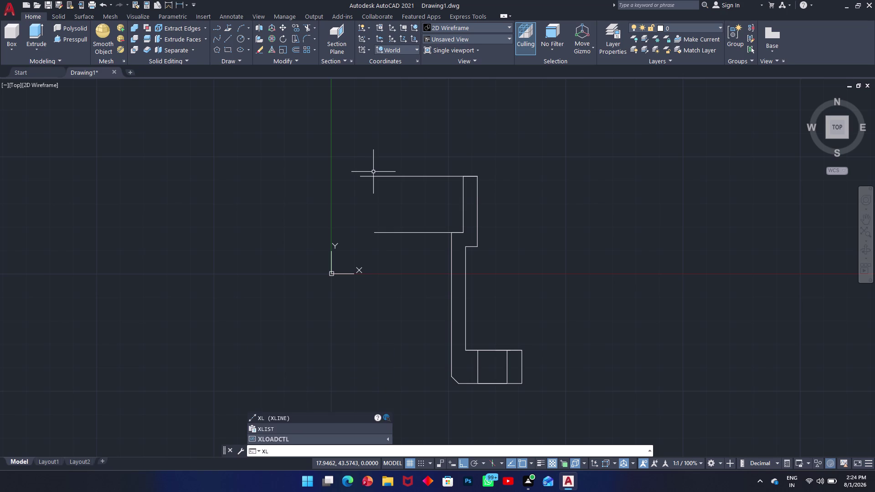
Place a vertical construction line through the midpoint of the 38-unit line.
key(space)
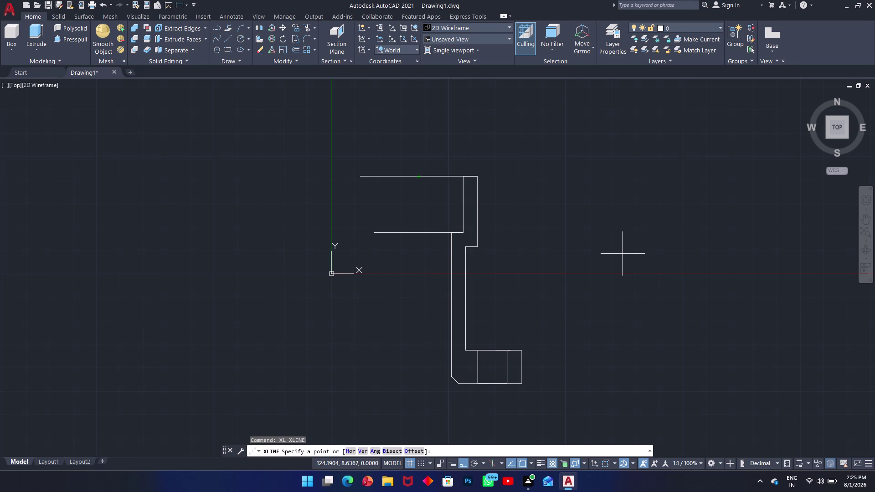
key(Escape)
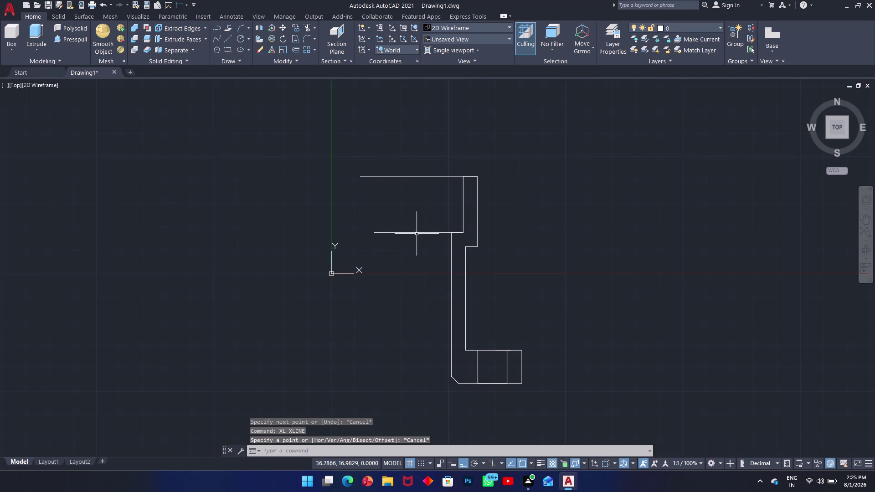
key(Return)
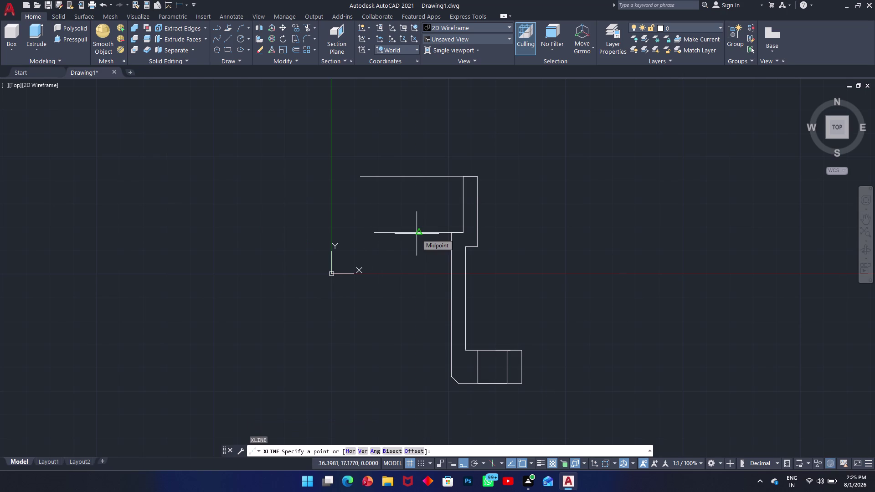
click(419, 233)
click(421, 130)
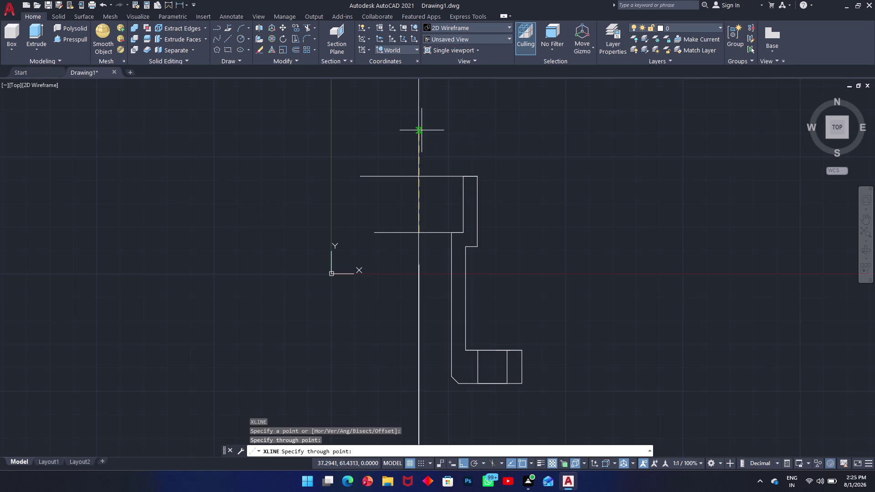
key(Escape)
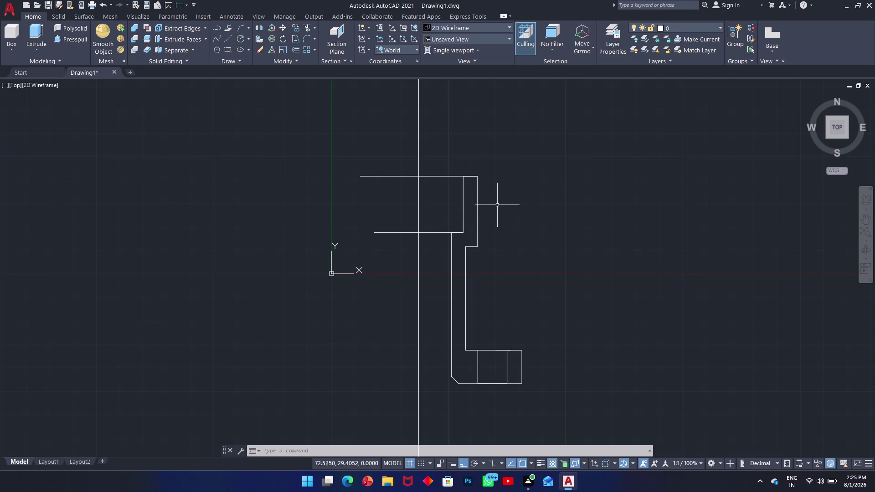
Start MIRROR and select every edge of the sleeve half profile, including walls, flanges and chamfer.
text(mi)
key(space)
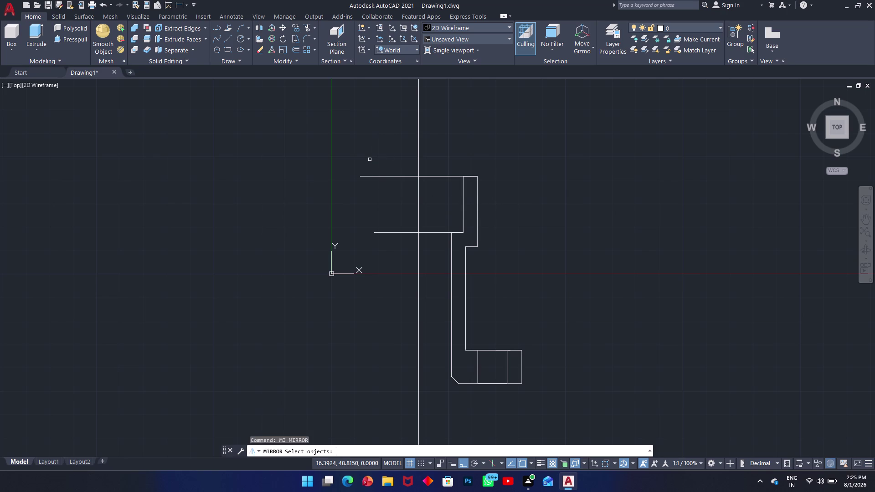
click(465, 209)
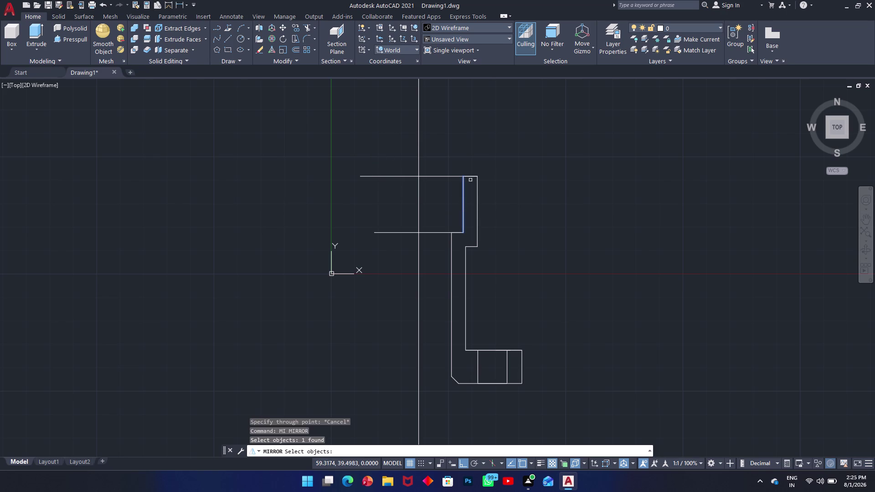
click(471, 177)
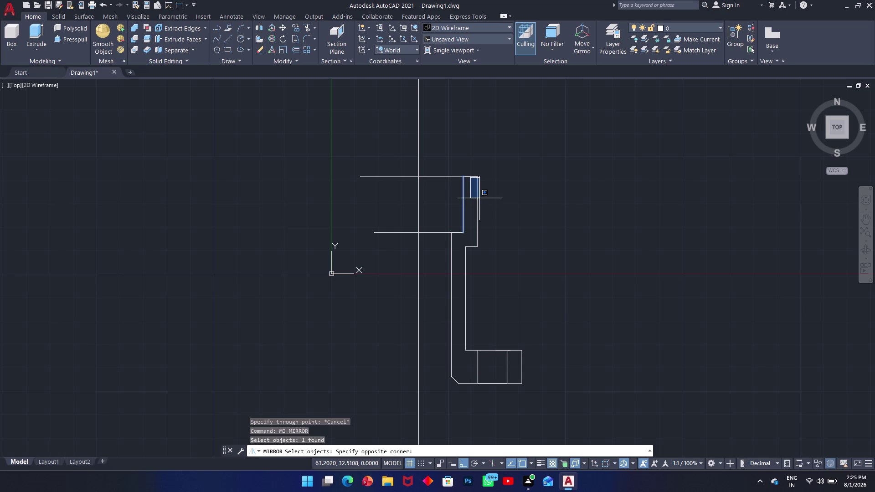
click(479, 198)
click(483, 199)
click(472, 206)
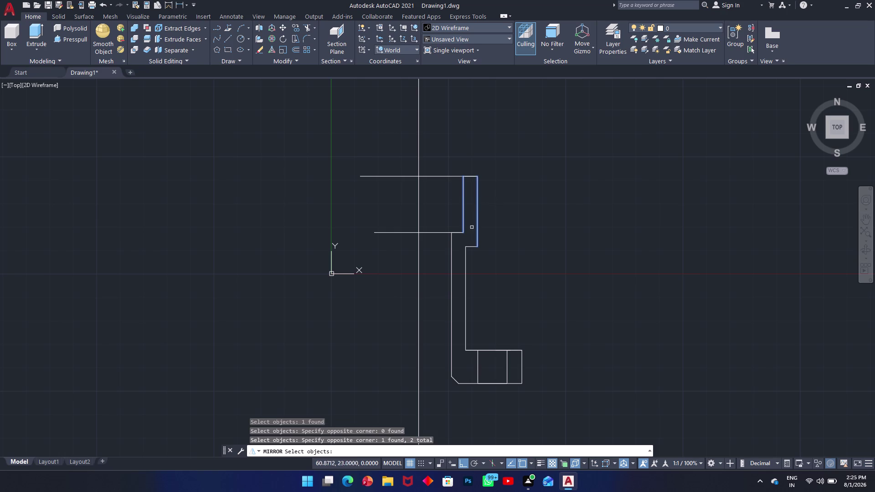
drag(477, 270, 436, 321)
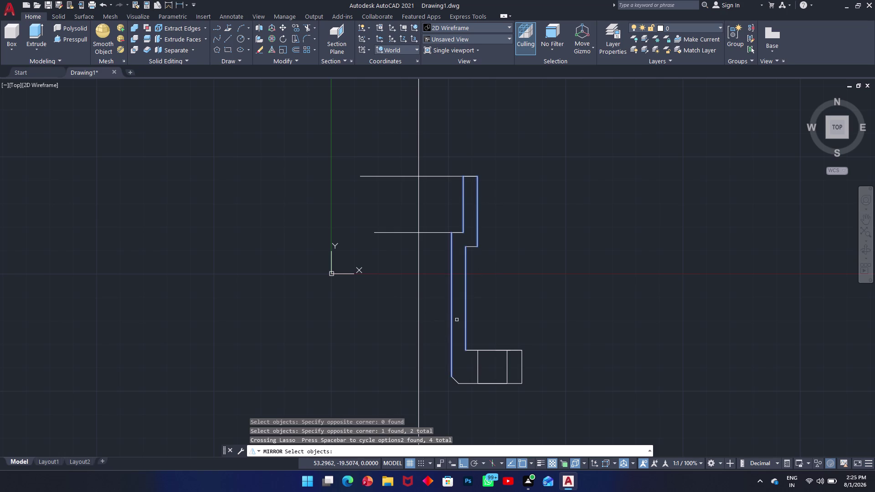
click(470, 248)
click(457, 233)
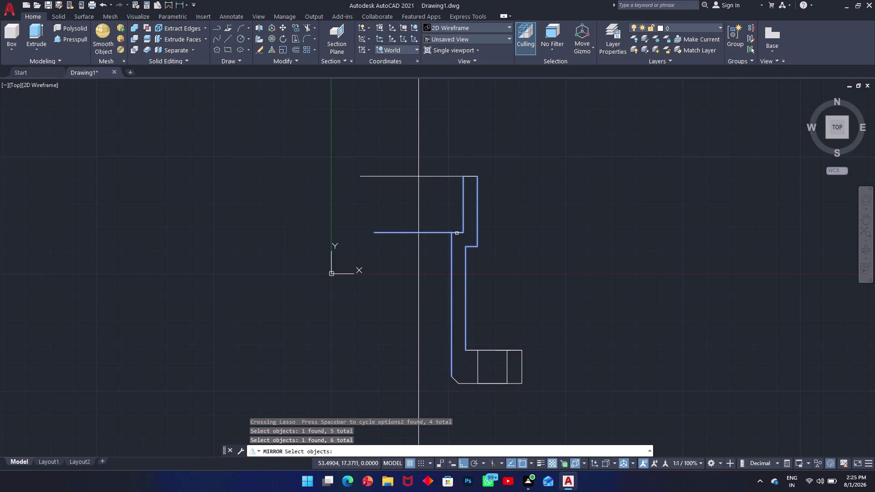
click(469, 176)
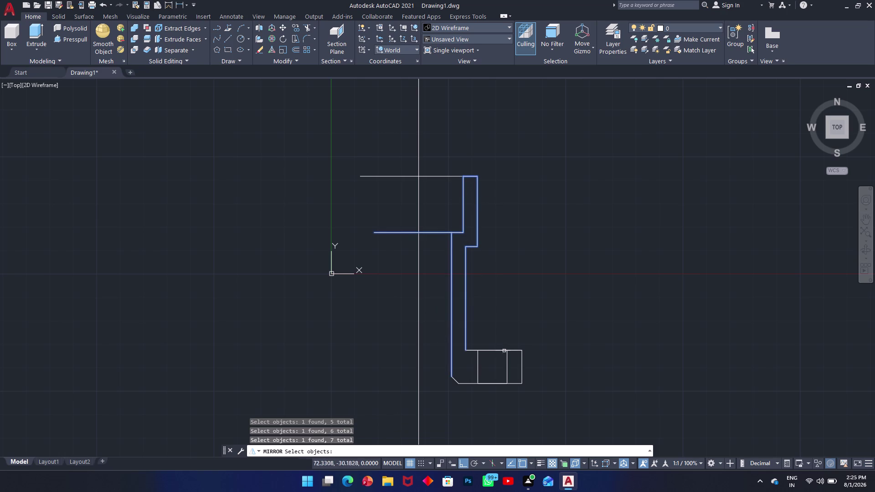
click(500, 354)
click(487, 343)
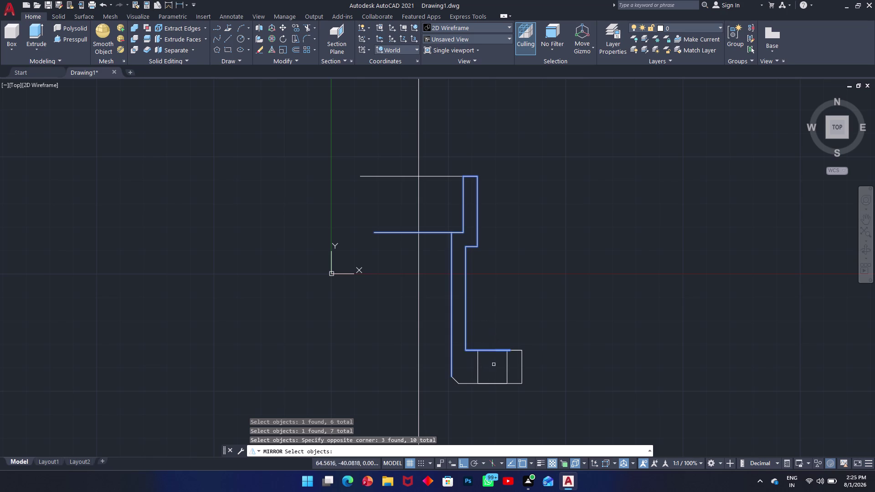
click(521, 354)
click(511, 333)
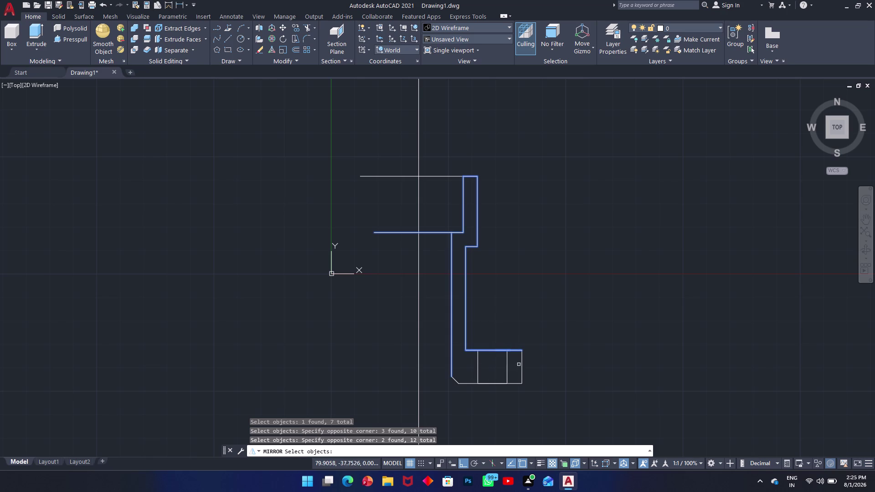
drag(533, 367, 508, 390)
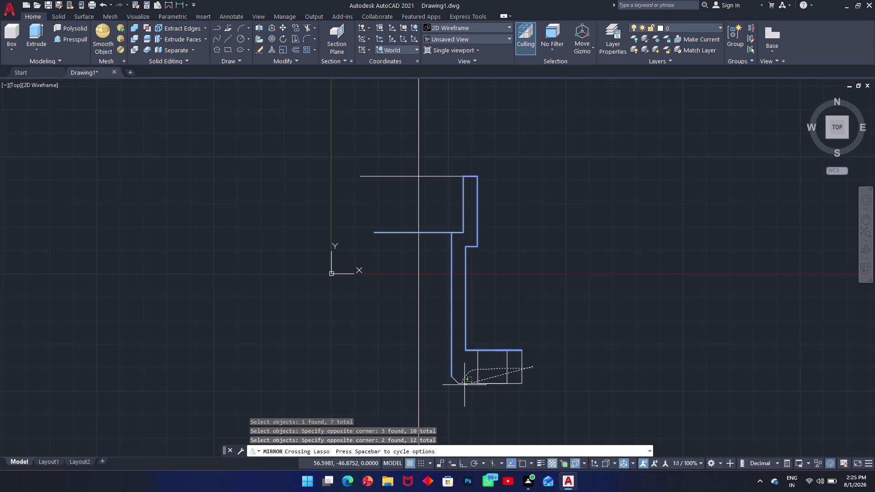
drag(508, 390, 524, 386)
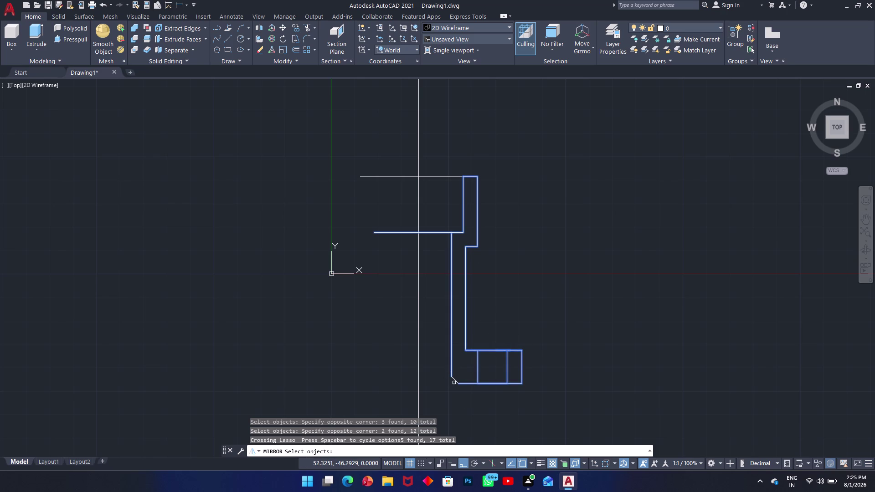
click(457, 382)
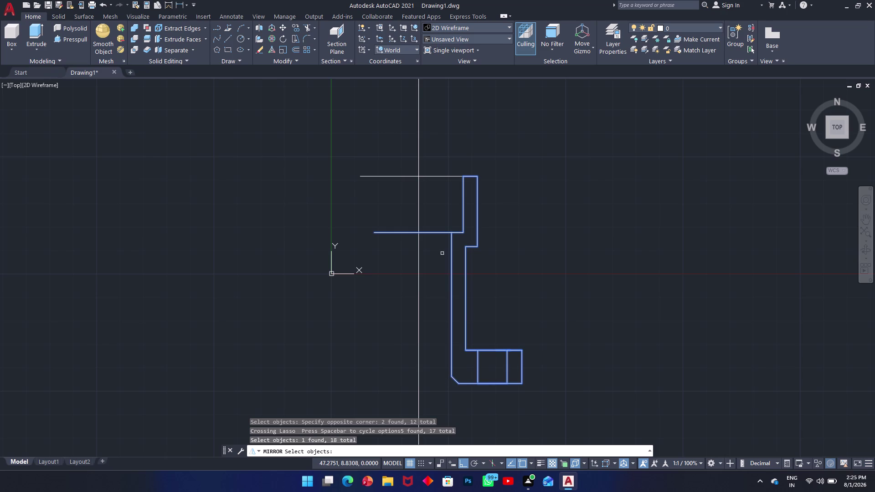
key(Return)
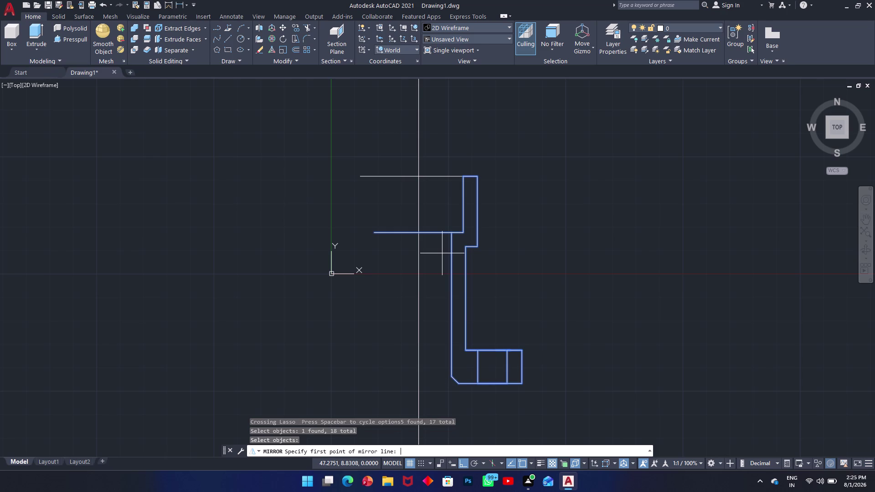
Mirror the selection across the vertical centre line, keeping the original half.
click(419, 198)
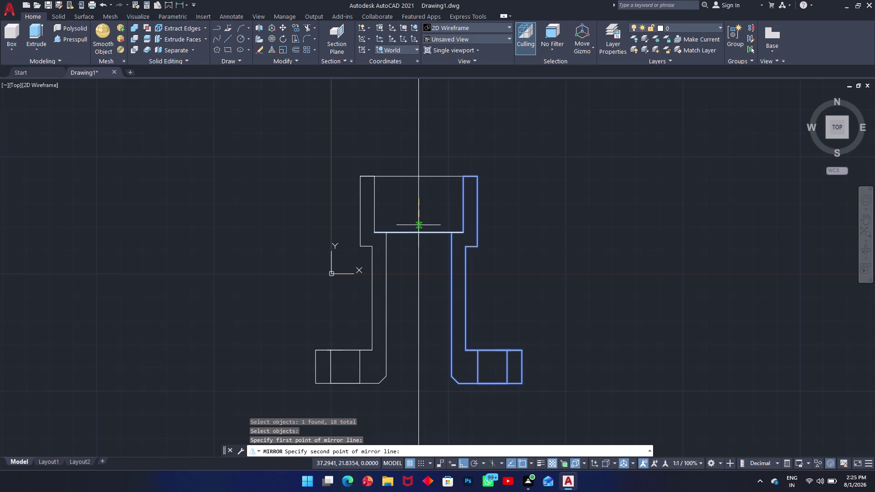
click(418, 275)
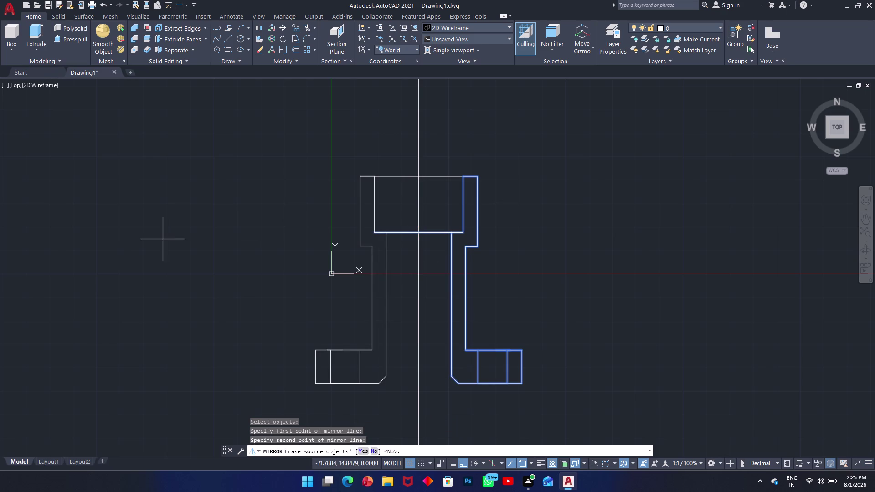
click(65, 138)
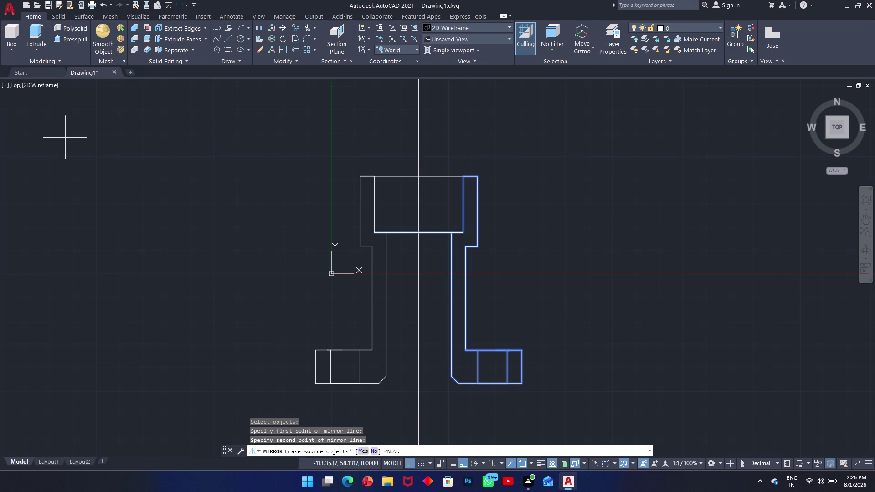
key(Return)
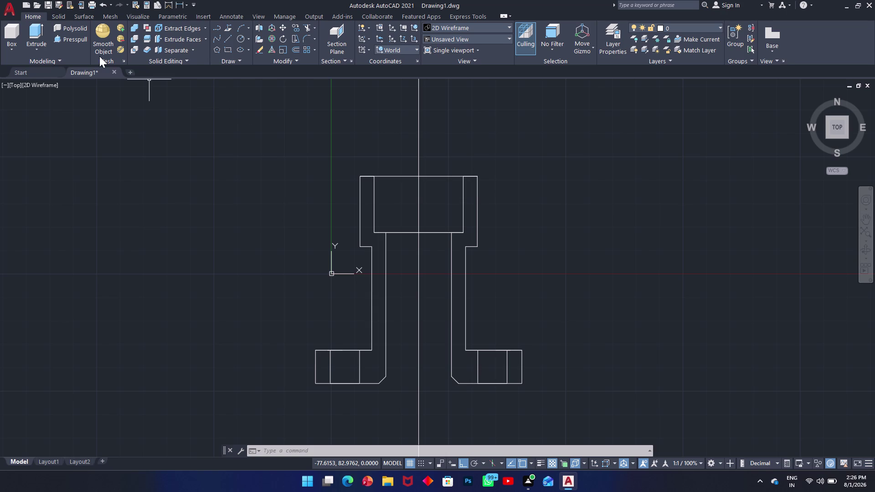
Hatch both sleeve walls and both flange ends with diagonal ANSI31 hatching.
key(Escape)
text(h)
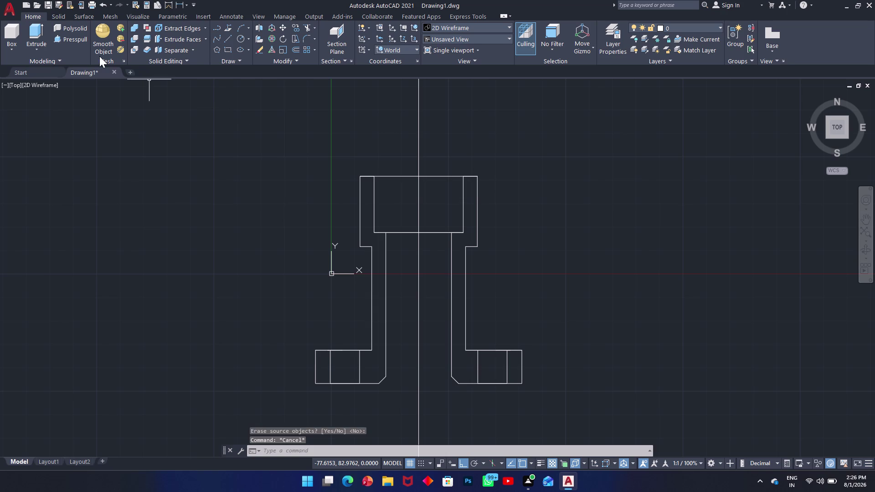
text(a)
key(space)
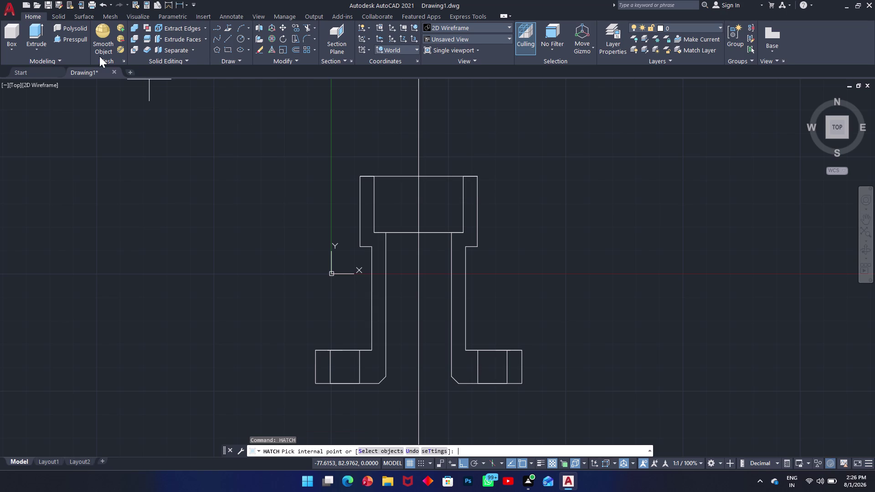
click(160, 45)
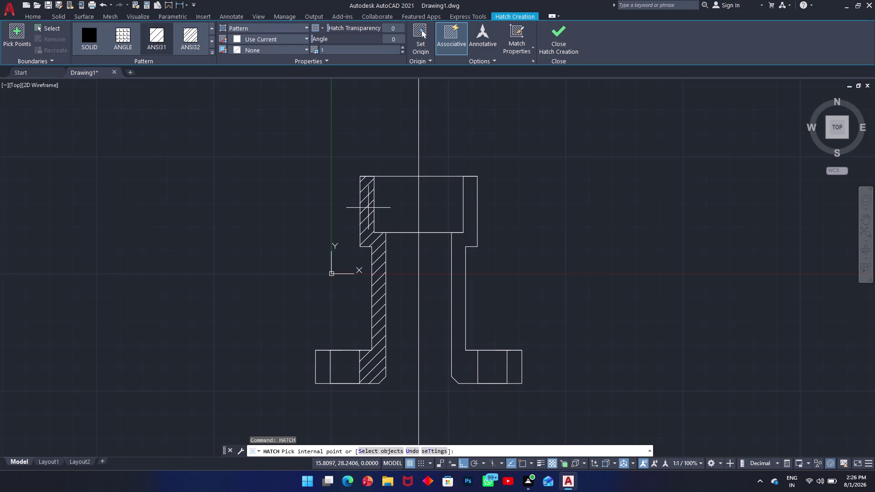
click(368, 207)
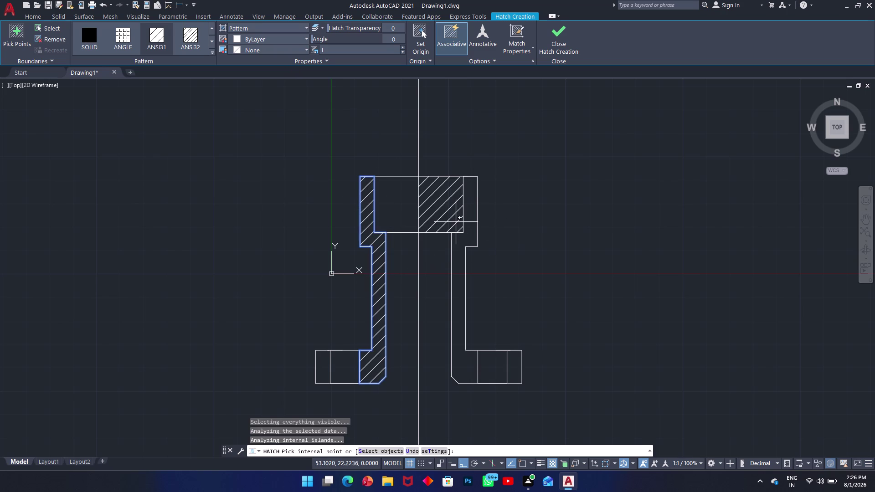
click(469, 233)
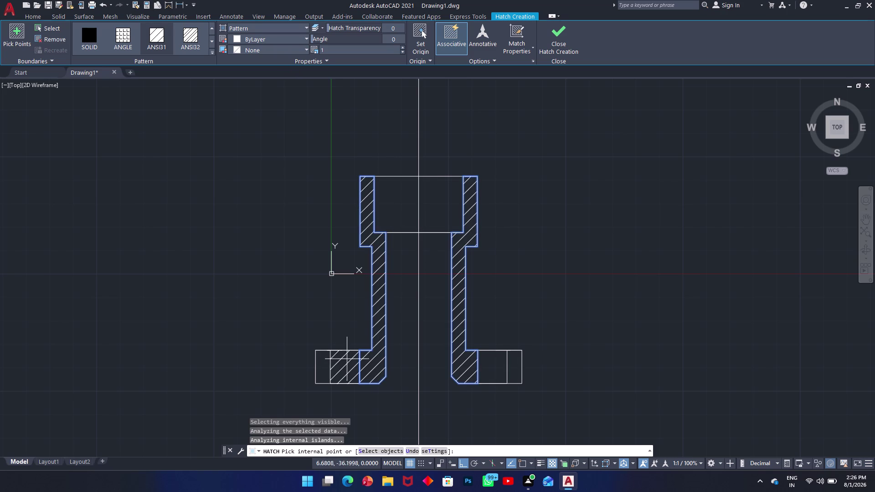
click(325, 367)
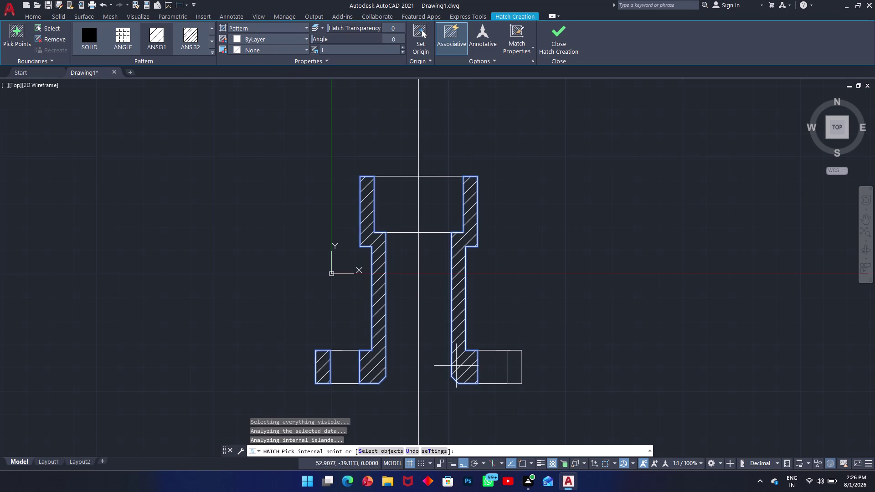
click(511, 372)
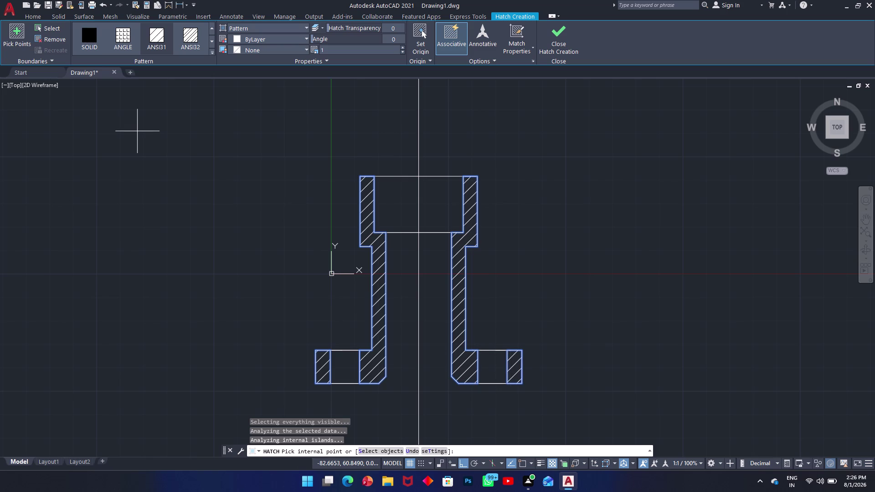
key(Return)
Adjust the zoom and start a linear dimension with DLI.
scroll(up, 3)
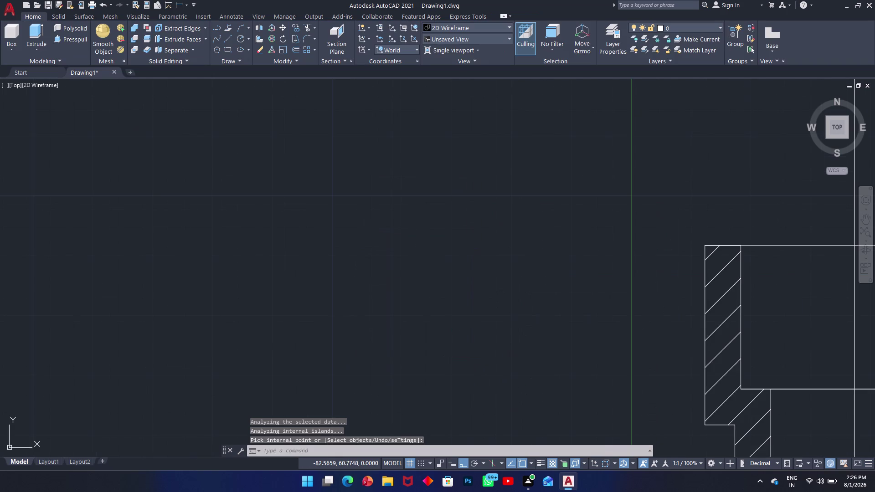
scroll(down, 3)
text(d)
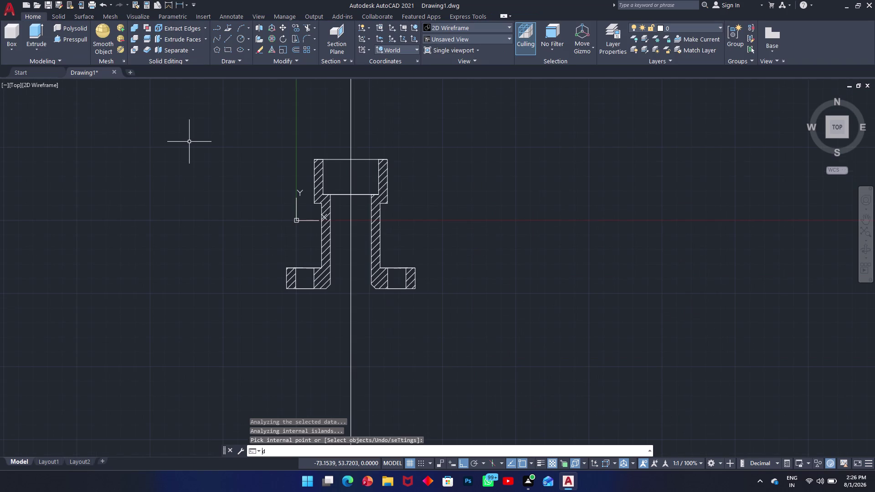
text(li)
key(space)
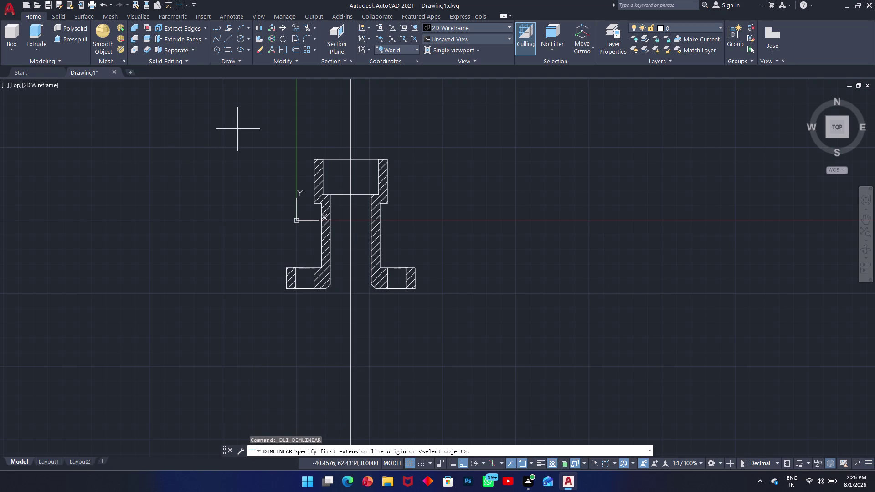
Dimension the collar's 50 overall width and 38 bore width above the collar.
click(315, 161)
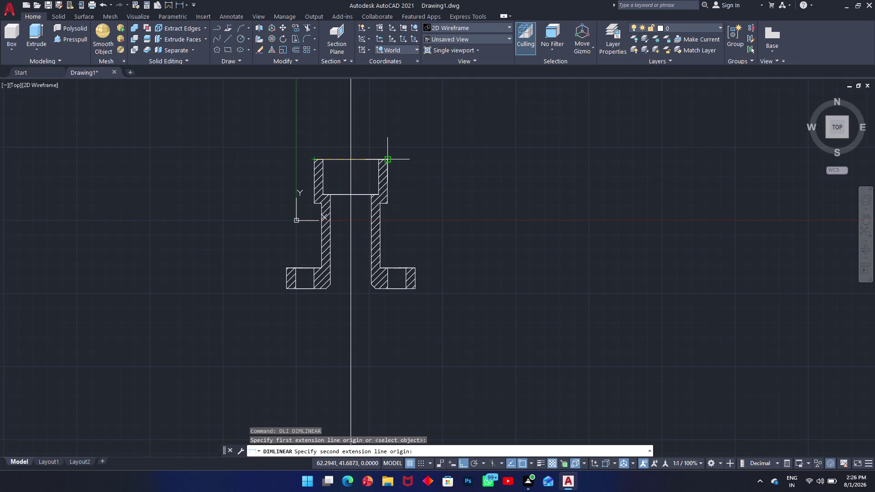
click(387, 159)
click(360, 122)
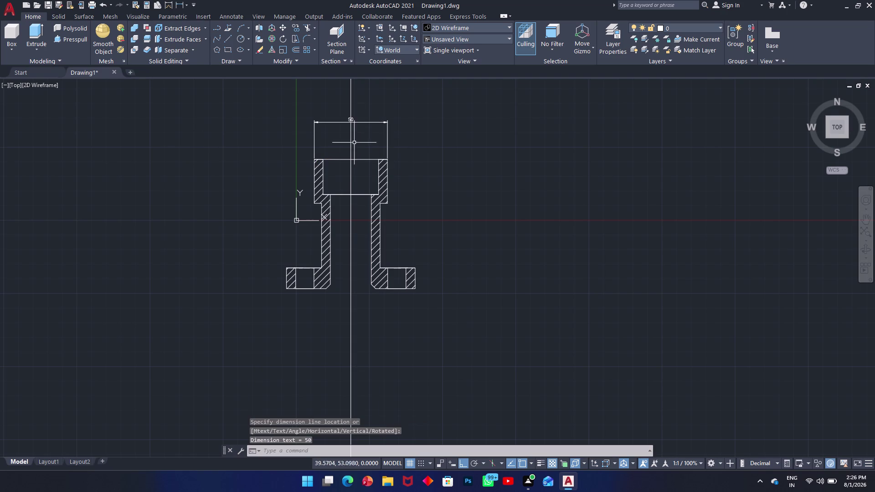
key(Return)
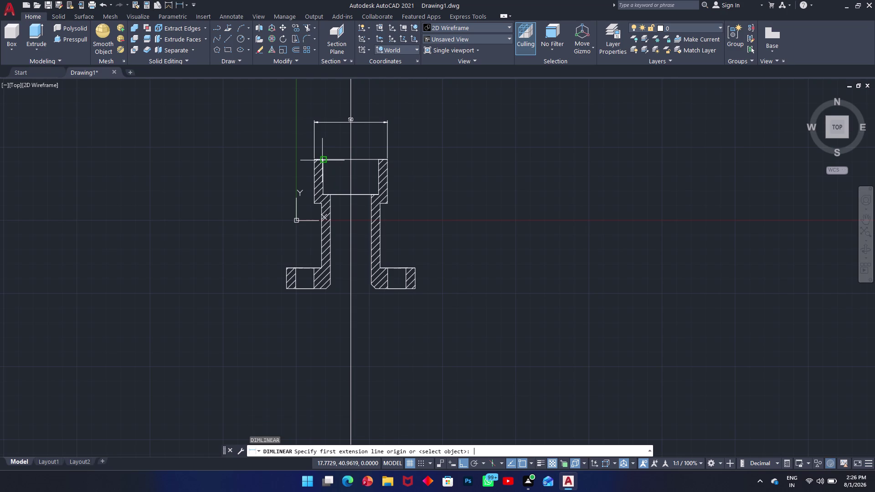
click(322, 161)
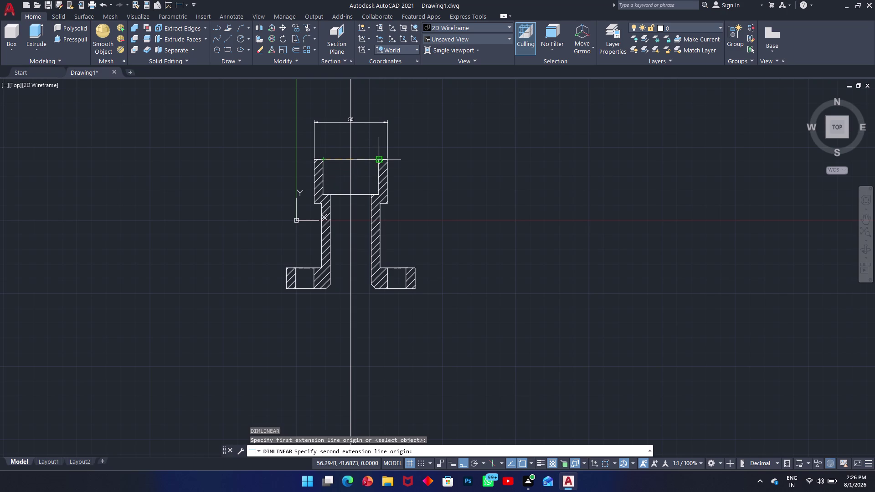
click(379, 162)
click(365, 146)
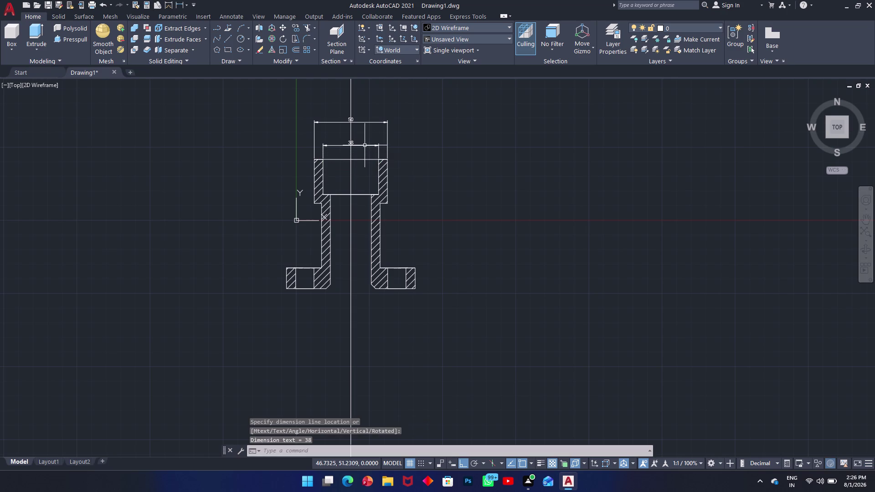
key(Return)
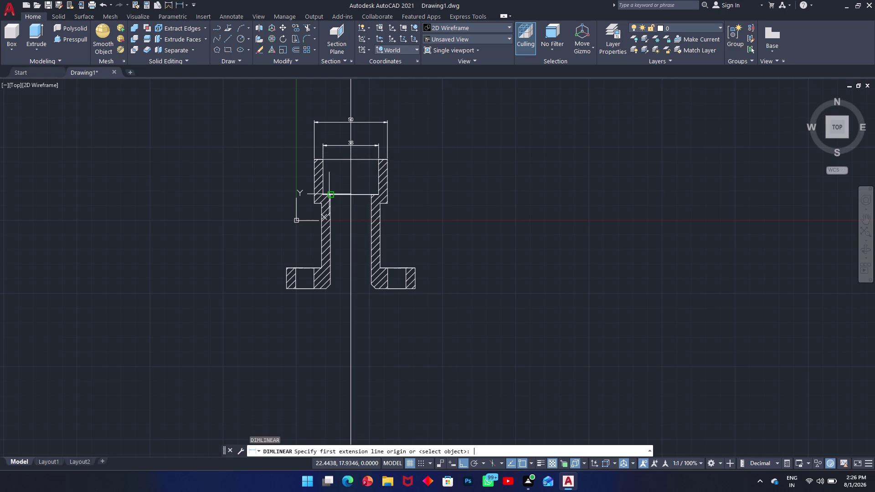
Add the 24 counterbore depth inside the bore and 30 collar height on the right.
click(329, 195)
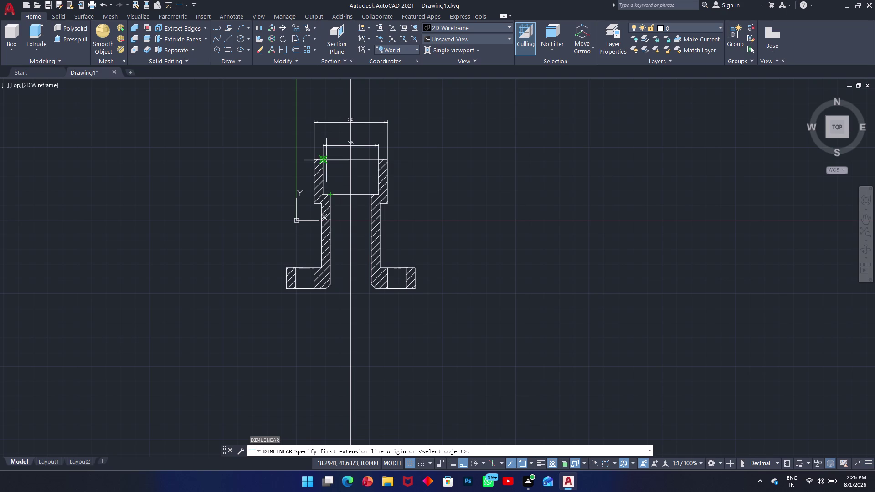
click(330, 159)
click(331, 192)
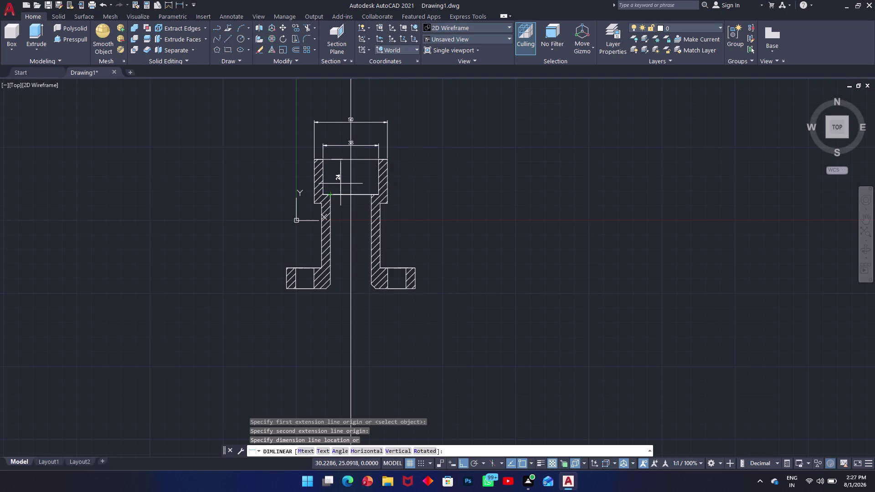
click(340, 181)
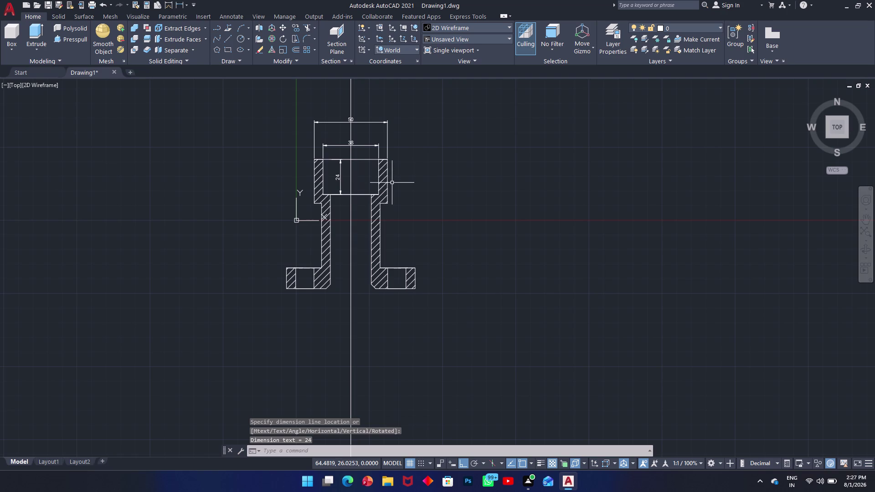
key(Return)
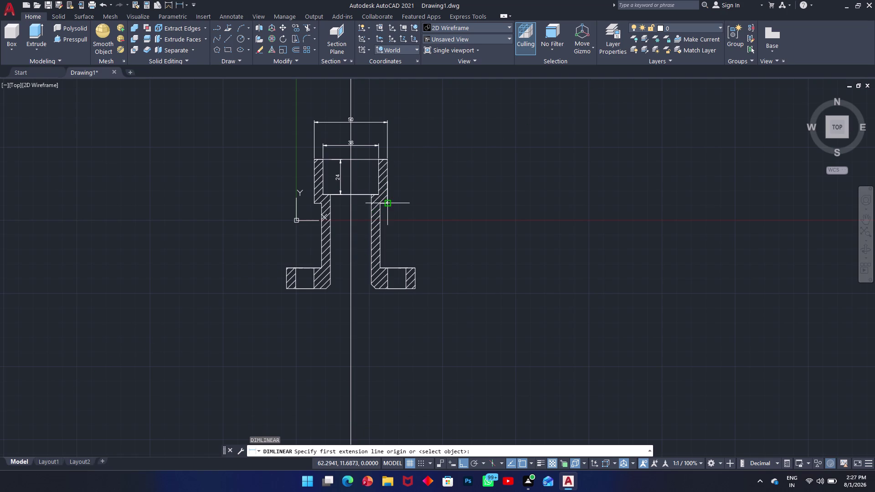
click(380, 204)
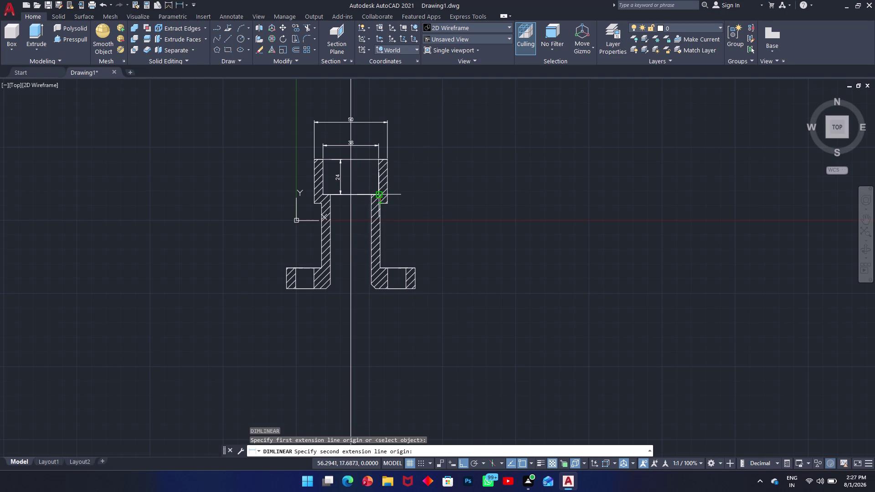
click(381, 162)
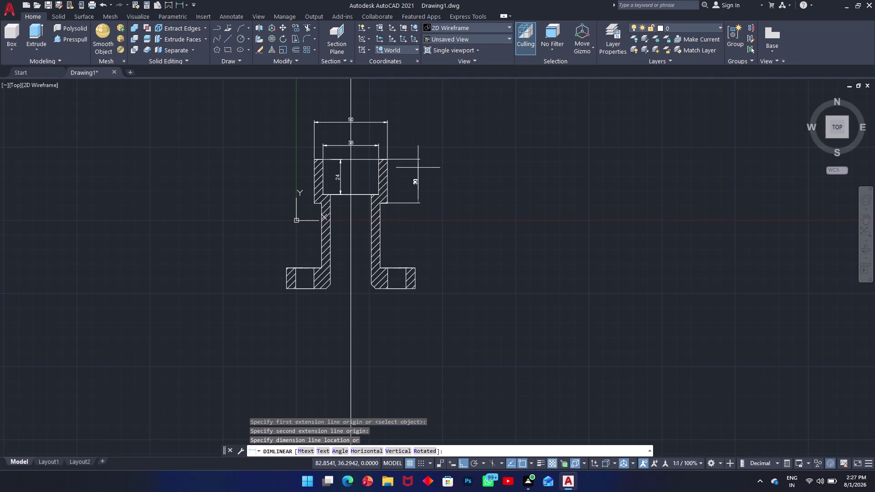
click(419, 174)
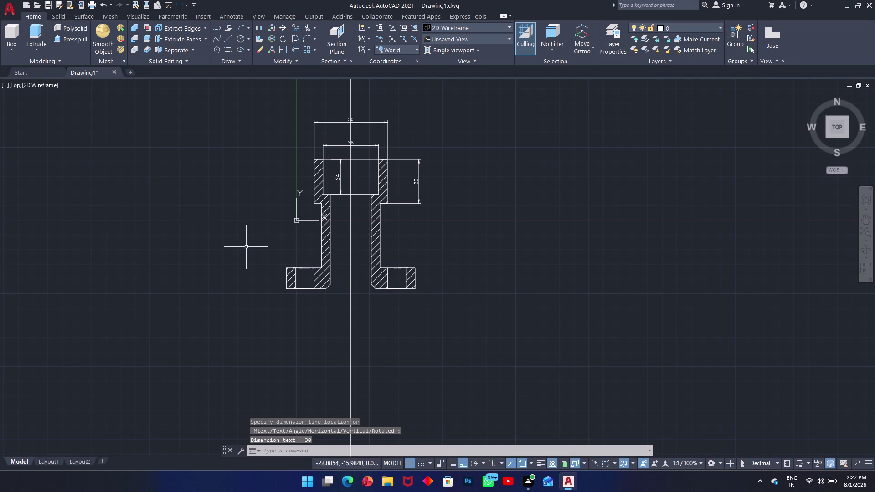
key(Return)
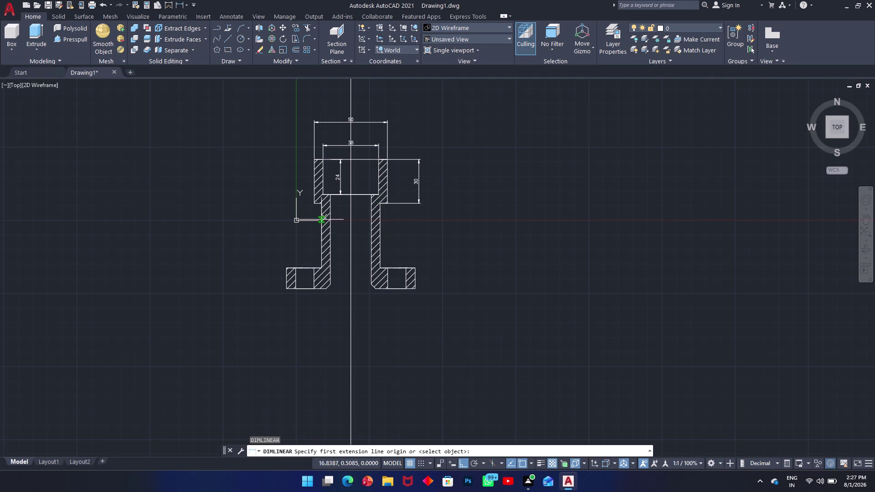
Dimension the neck with its 40 outer width and 28 bore width.
click(321, 220)
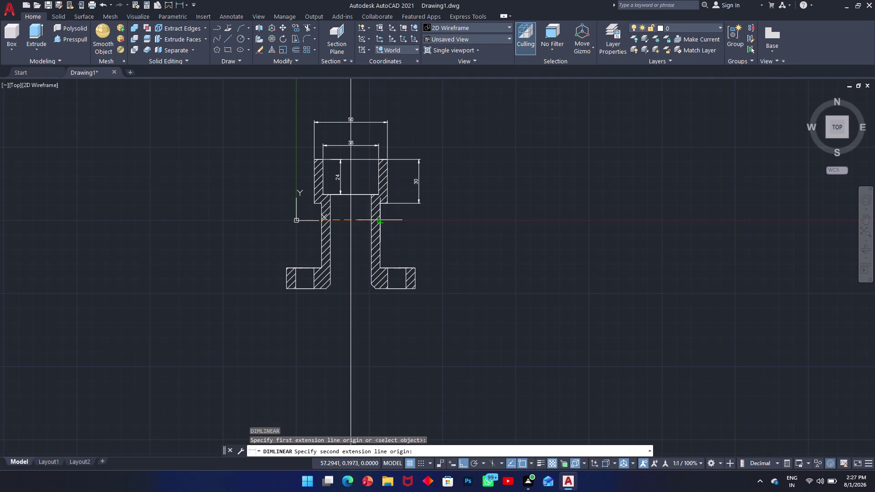
click(381, 221)
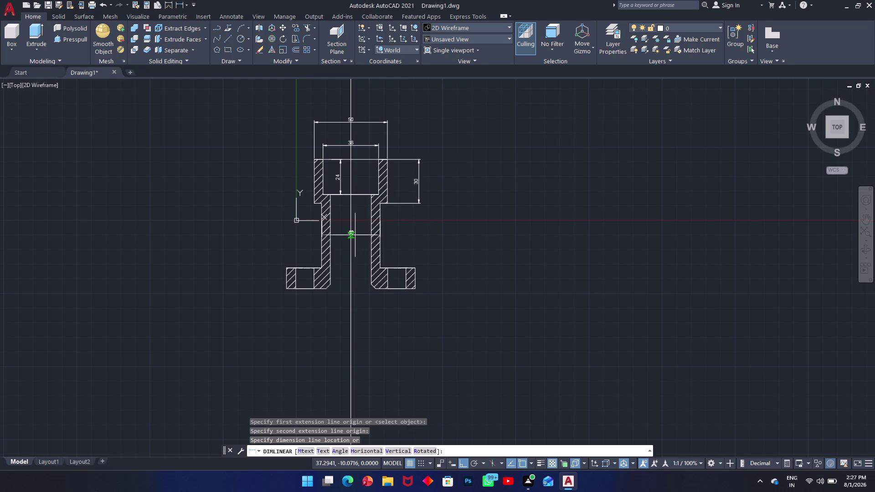
click(355, 235)
key(Return)
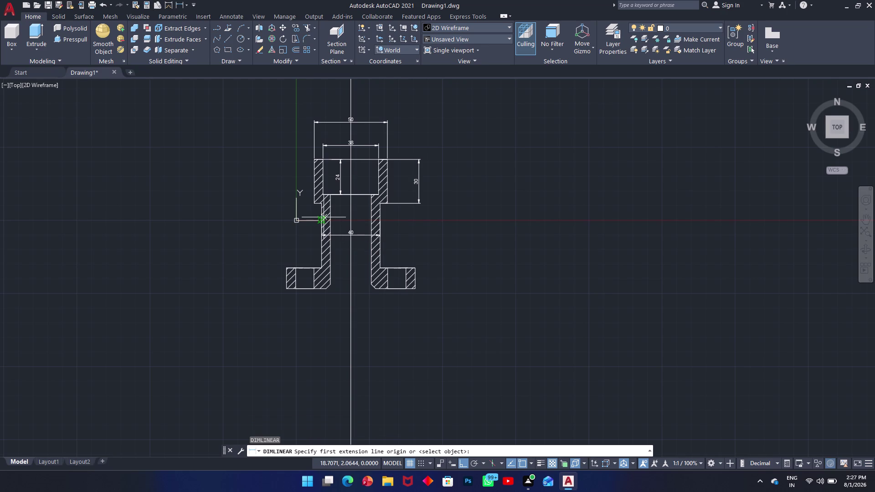
click(331, 223)
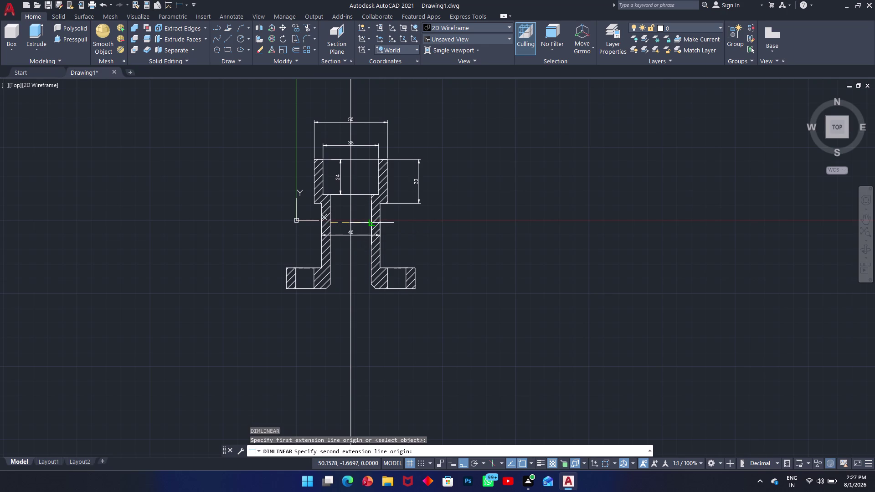
click(371, 224)
click(355, 219)
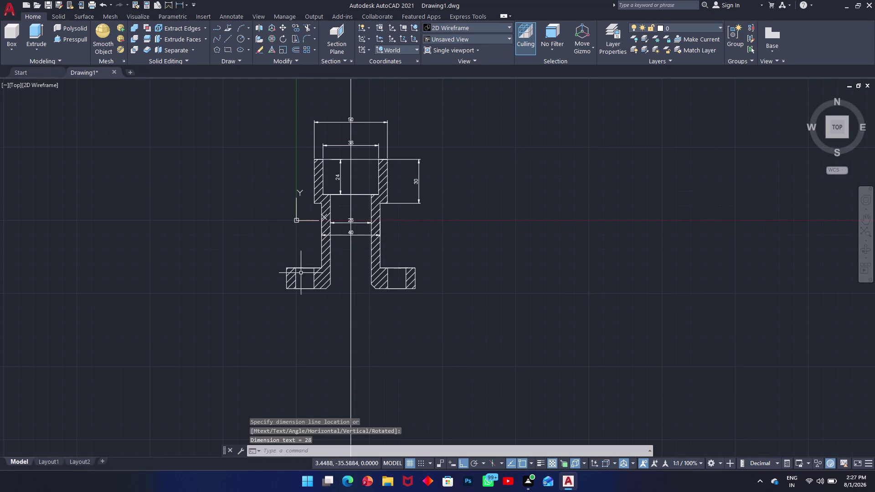
key(Return)
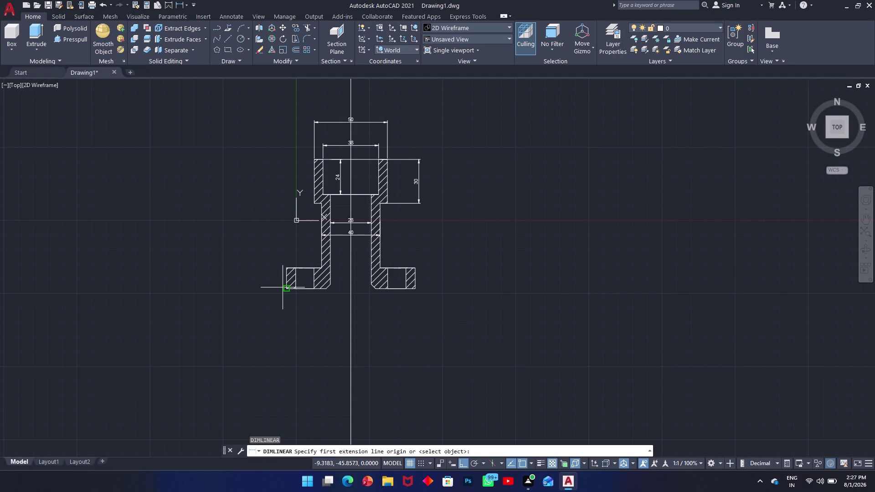
Add the right flange's 12.5 top dimension and 14.2 thickness dimension.
click(387, 269)
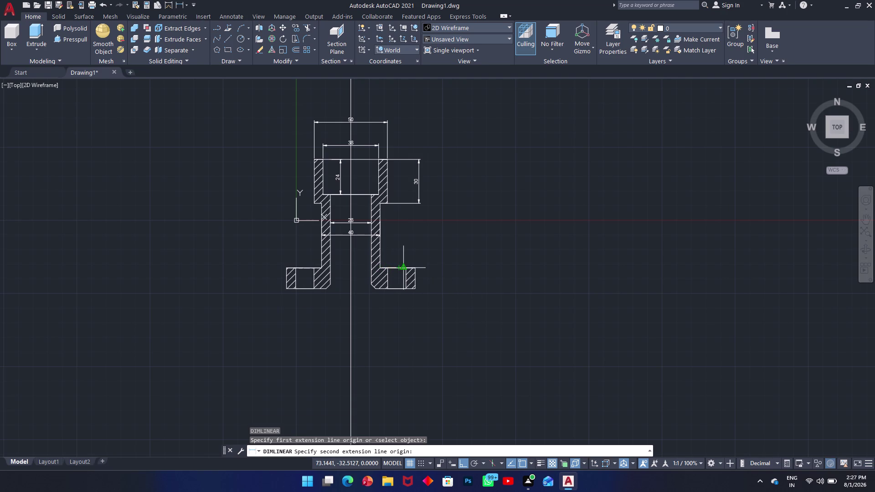
click(405, 269)
click(406, 255)
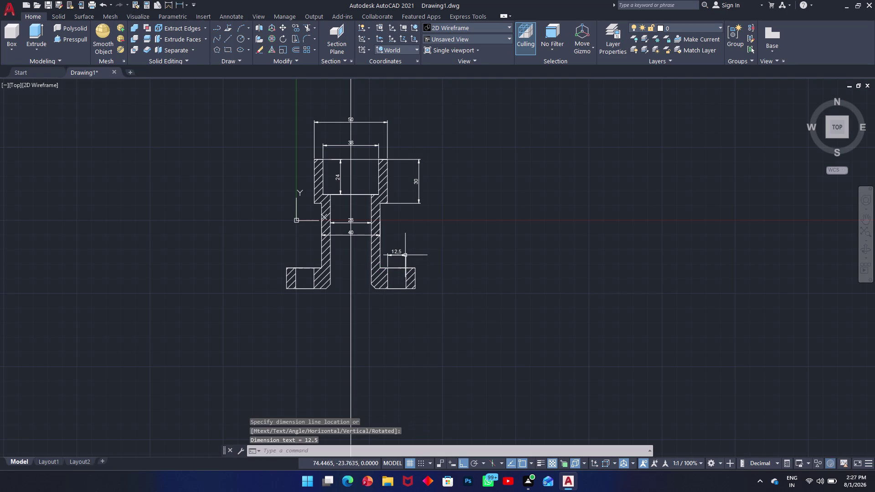
key(Return)
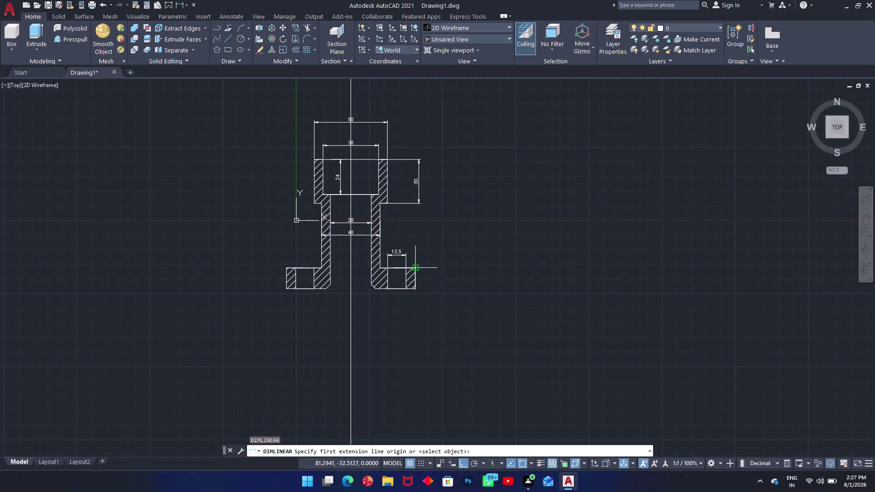
click(416, 270)
click(416, 287)
click(429, 285)
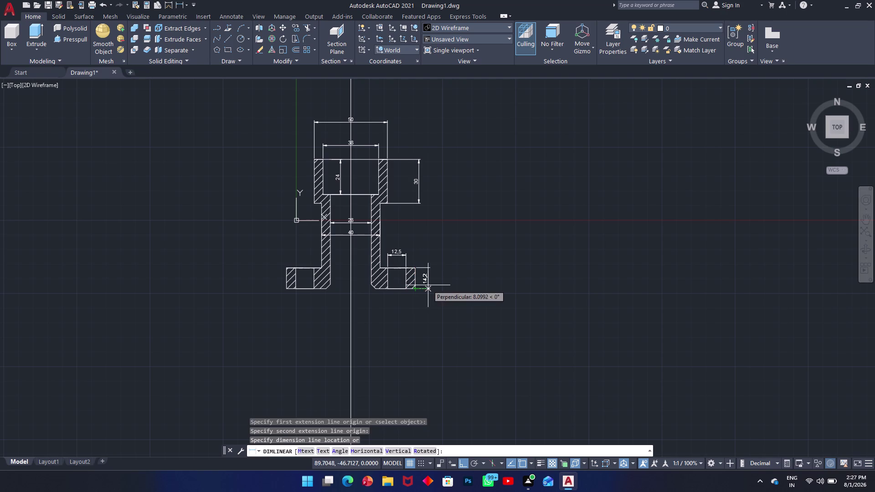
key(Return)
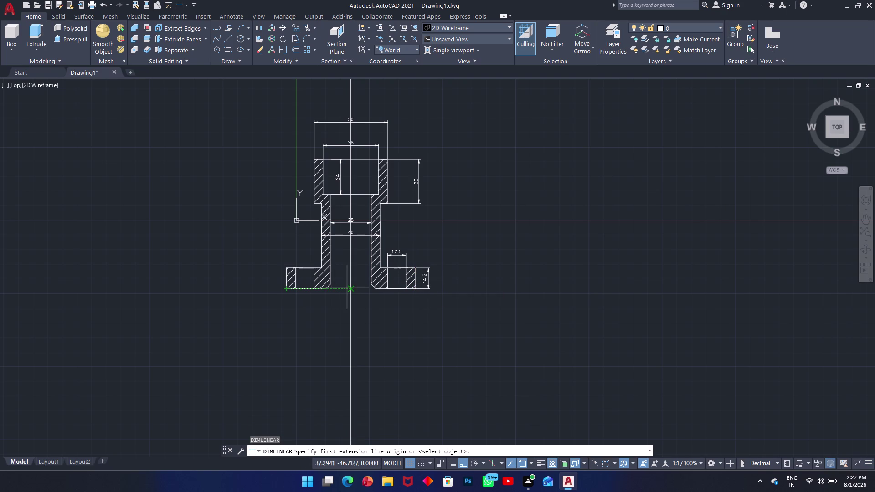